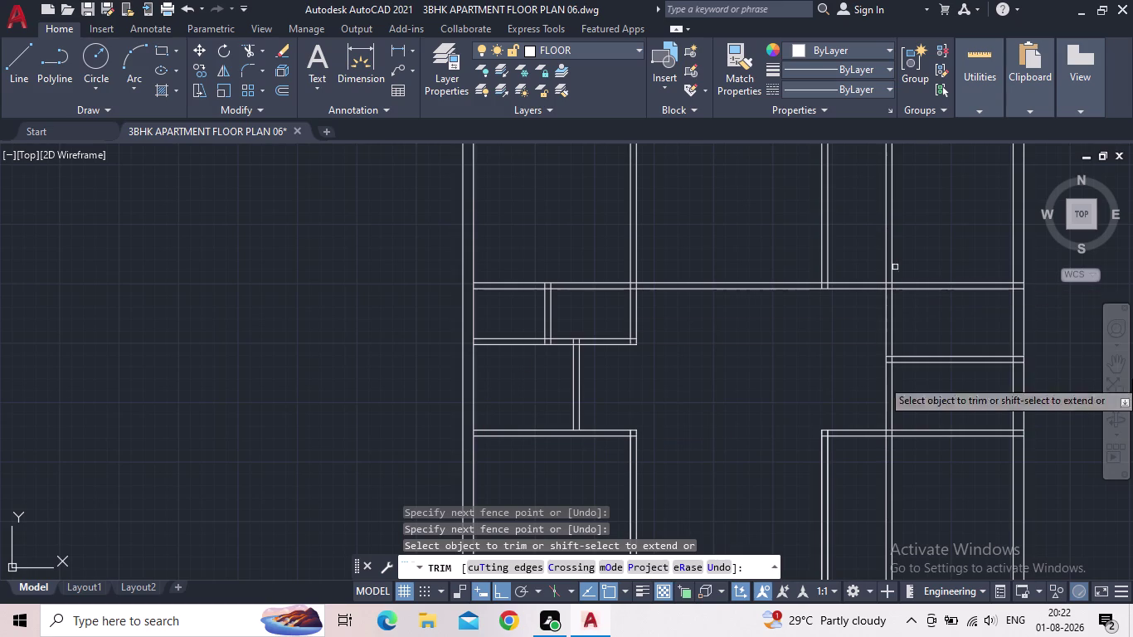
Exit the trim pass and pan and zoom to view the whole floor plan.
middle_drag(741, 477, 750, 455)
scroll(down, 3)
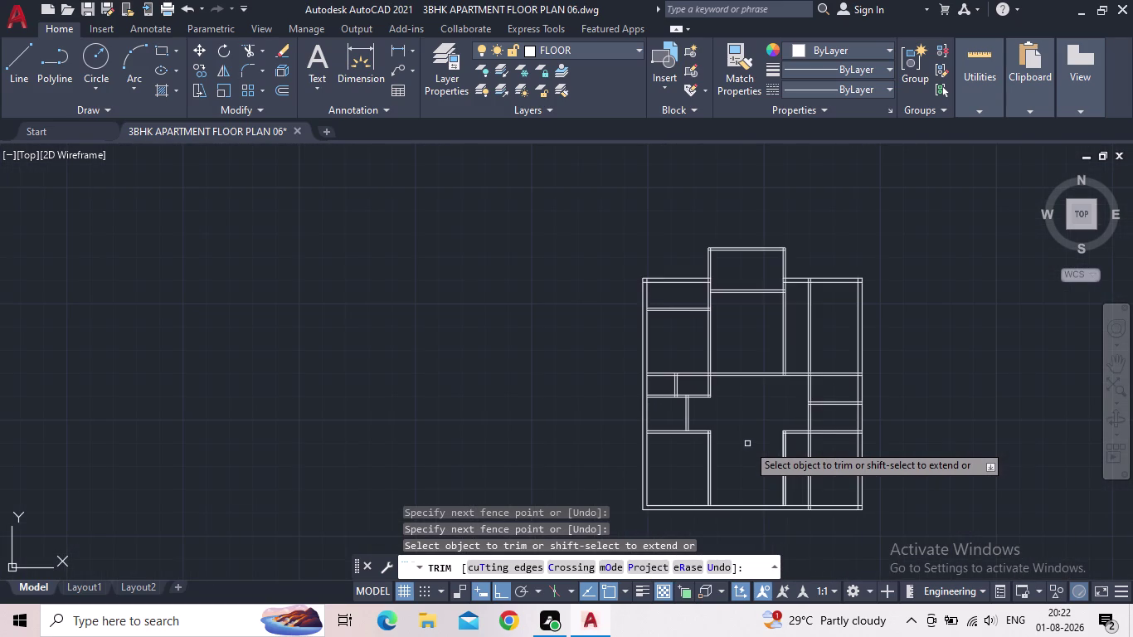
key(Escape)
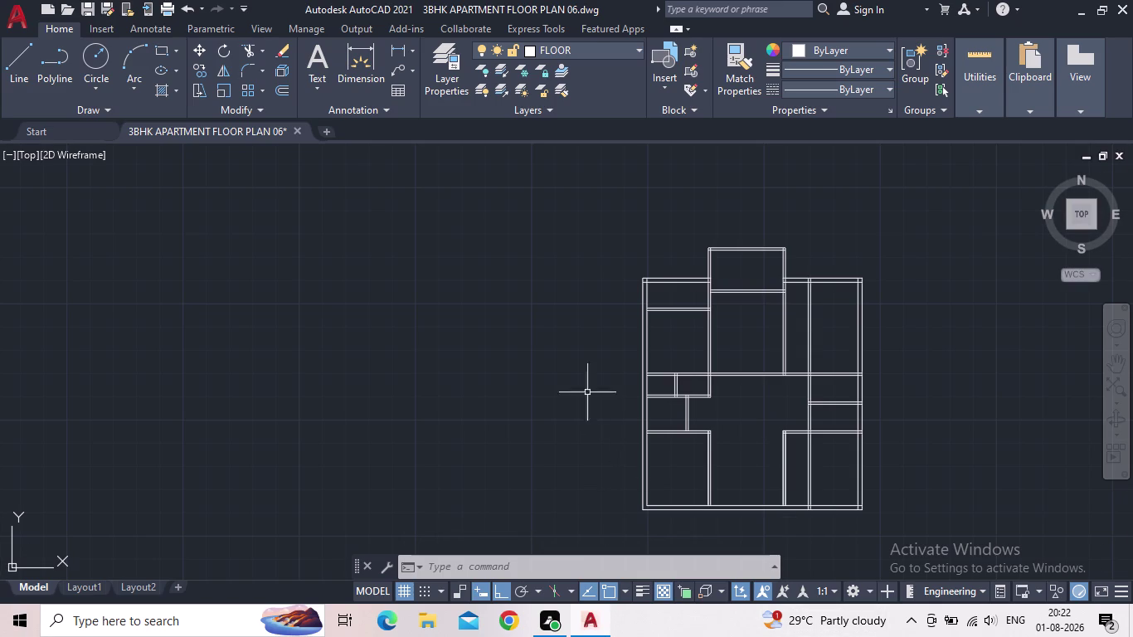
middle_drag(570, 381, 517, 384)
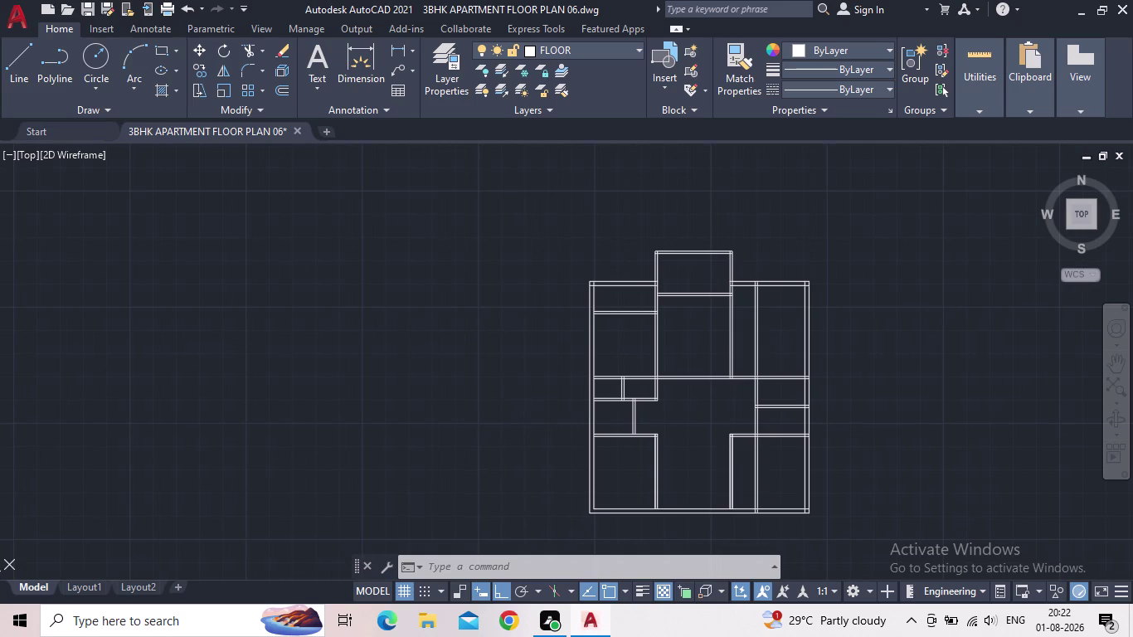
middle_drag(641, 348, 592, 319)
scroll(down, 3)
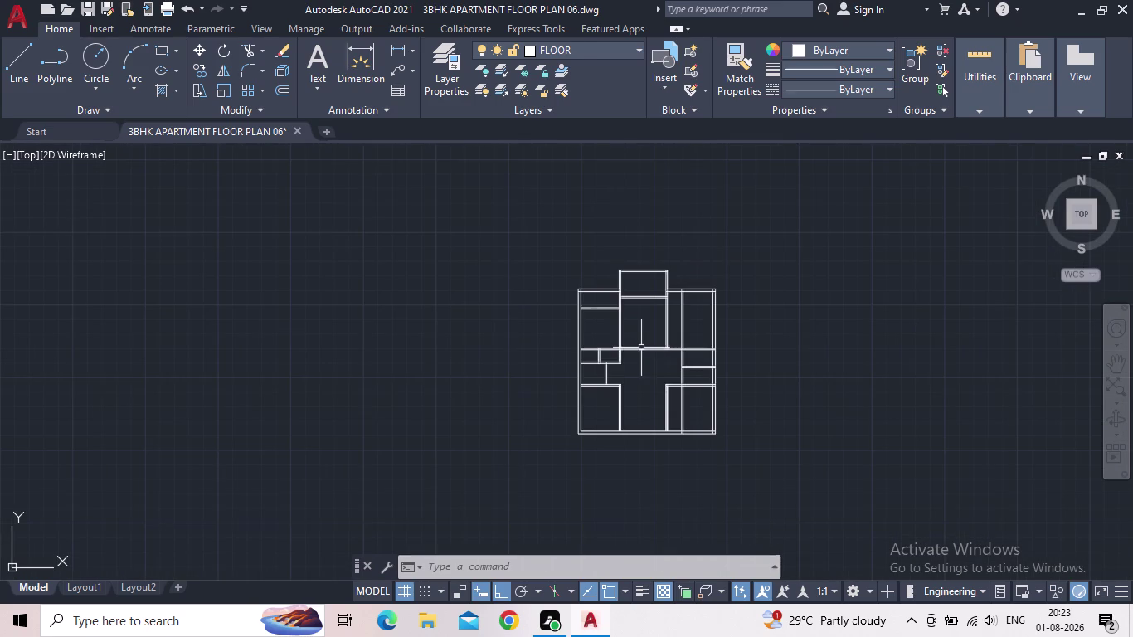
middle_click(657, 368)
scroll(up, 3)
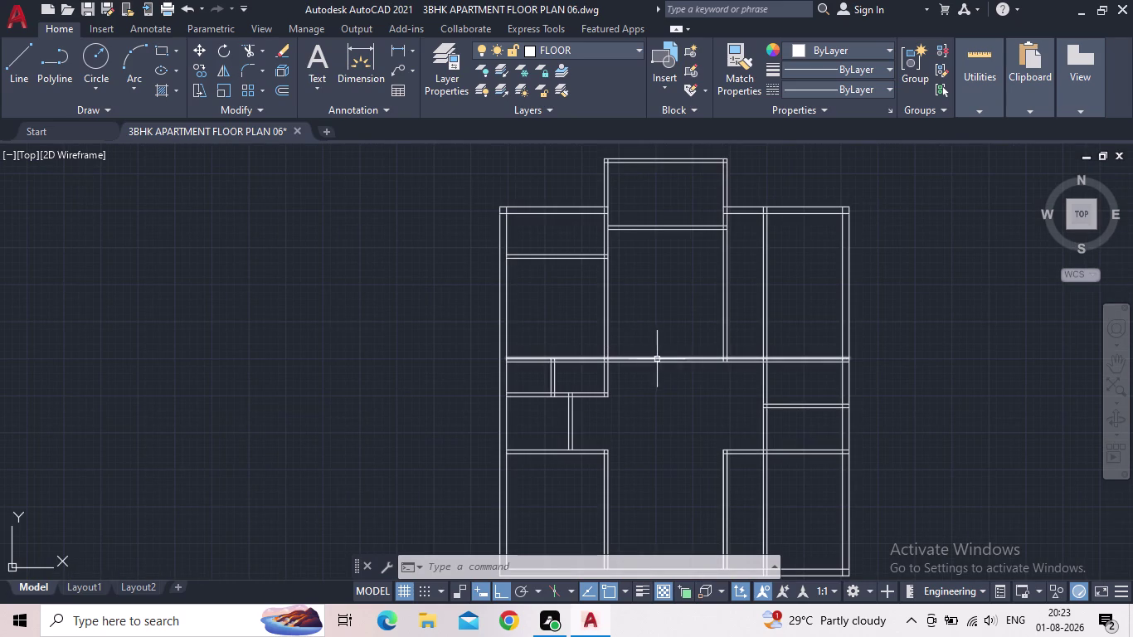
Start TR and fence-trim the wall lines crossing the central hall.
text(TR)
key(Return)
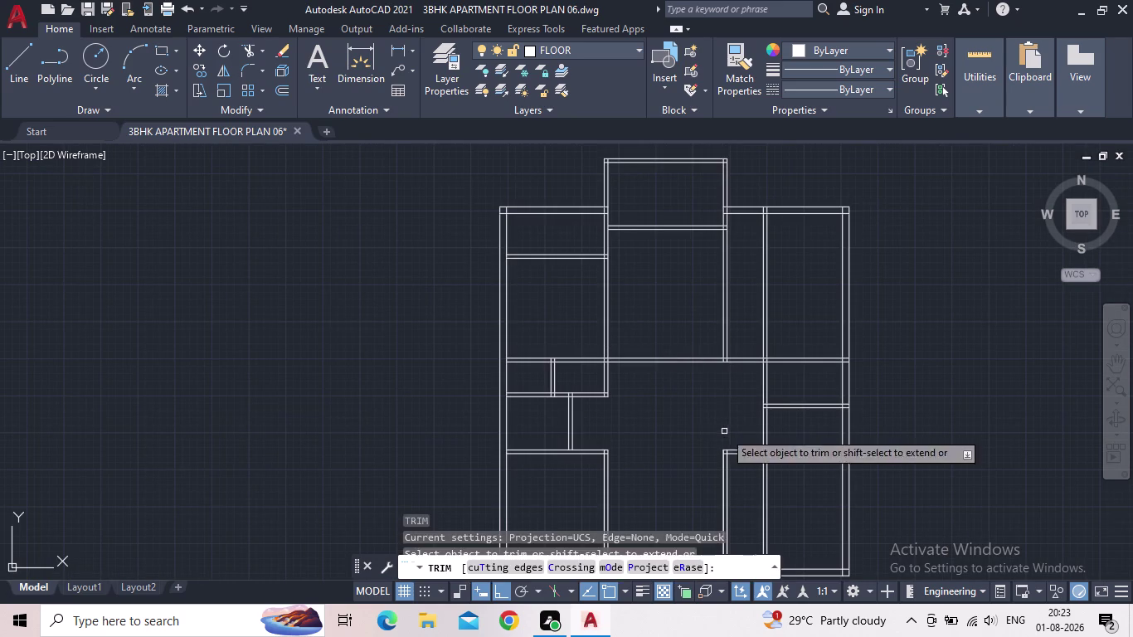
click(661, 383)
click(658, 333)
scroll(down, 3)
middle_click(664, 370)
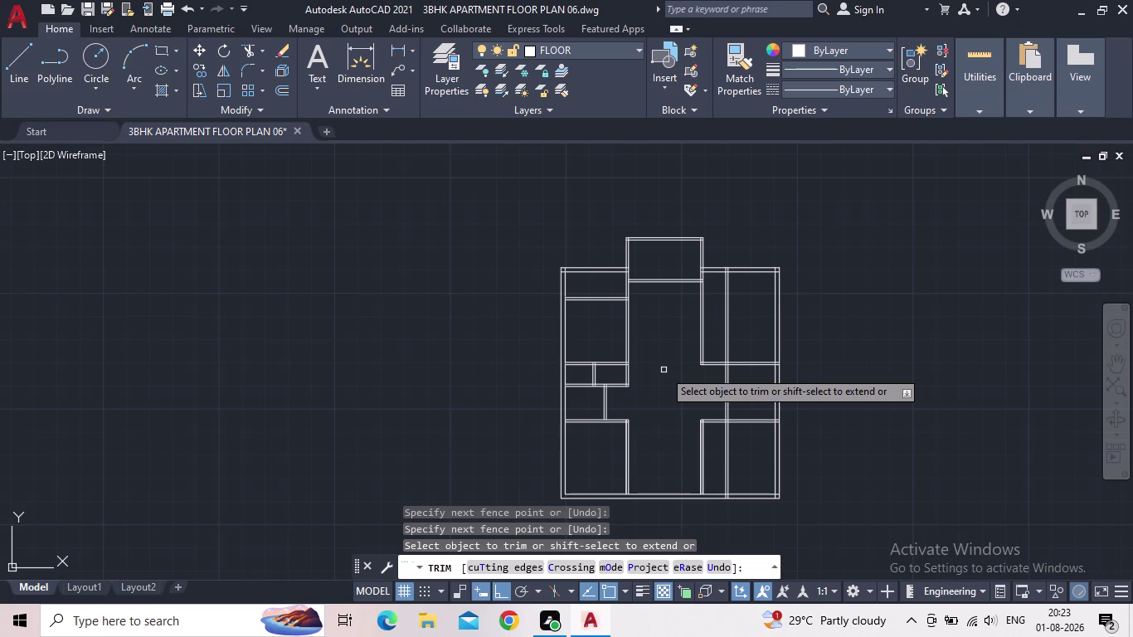
middle_drag(665, 378, 626, 400)
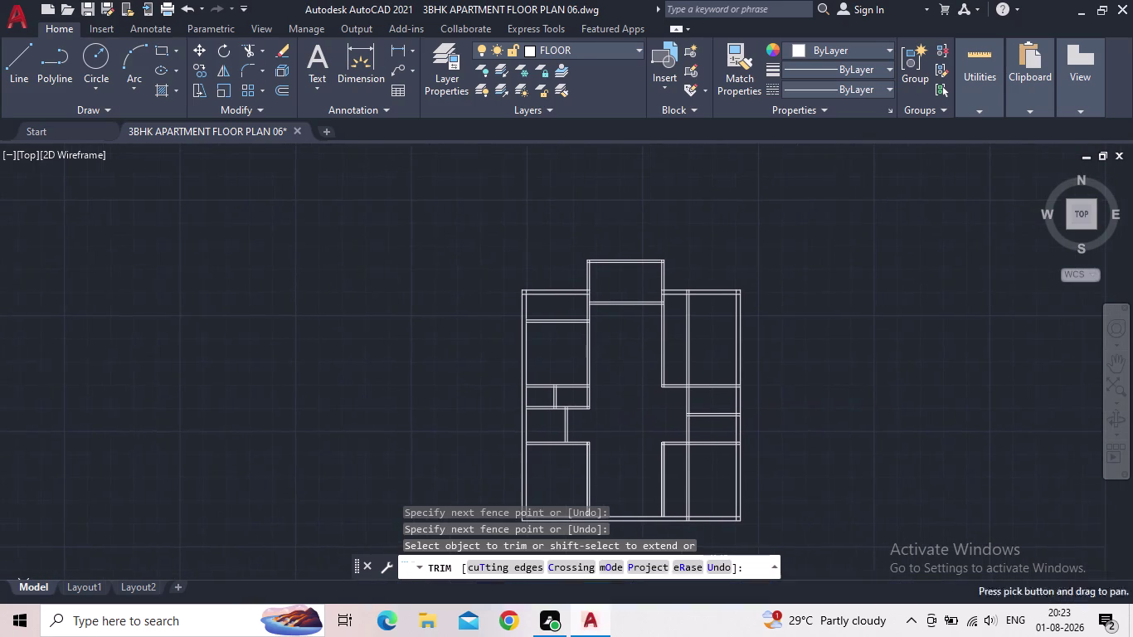
Trim the remaining hall crossing lines and the wall line ends at the upper junction.
click(696, 358)
click(686, 355)
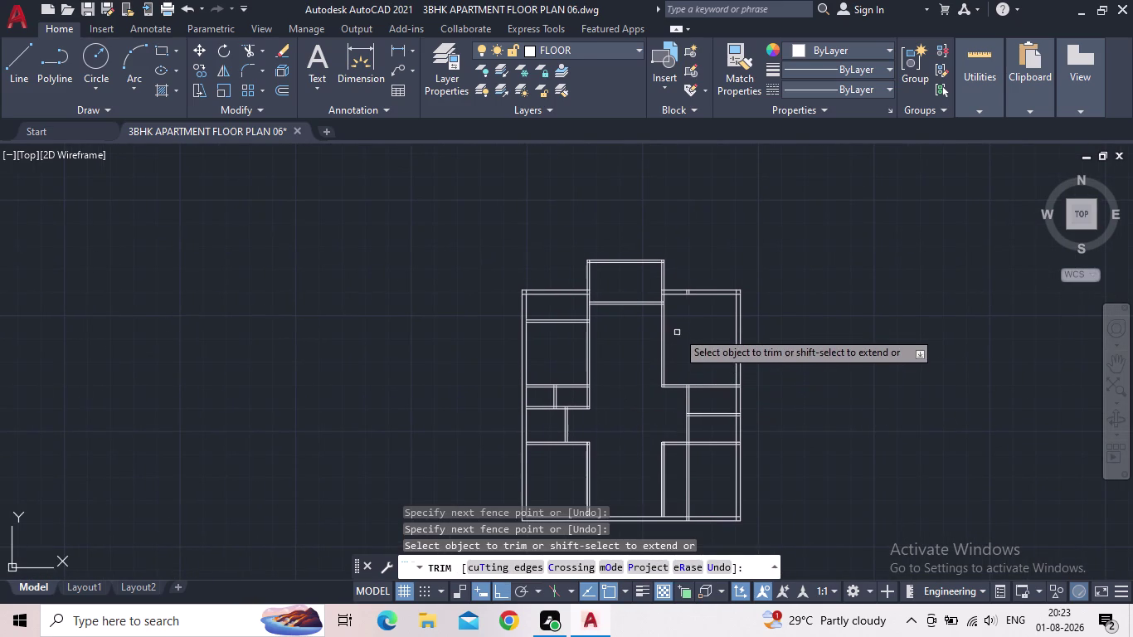
scroll(up, 3)
scroll(up, 3)
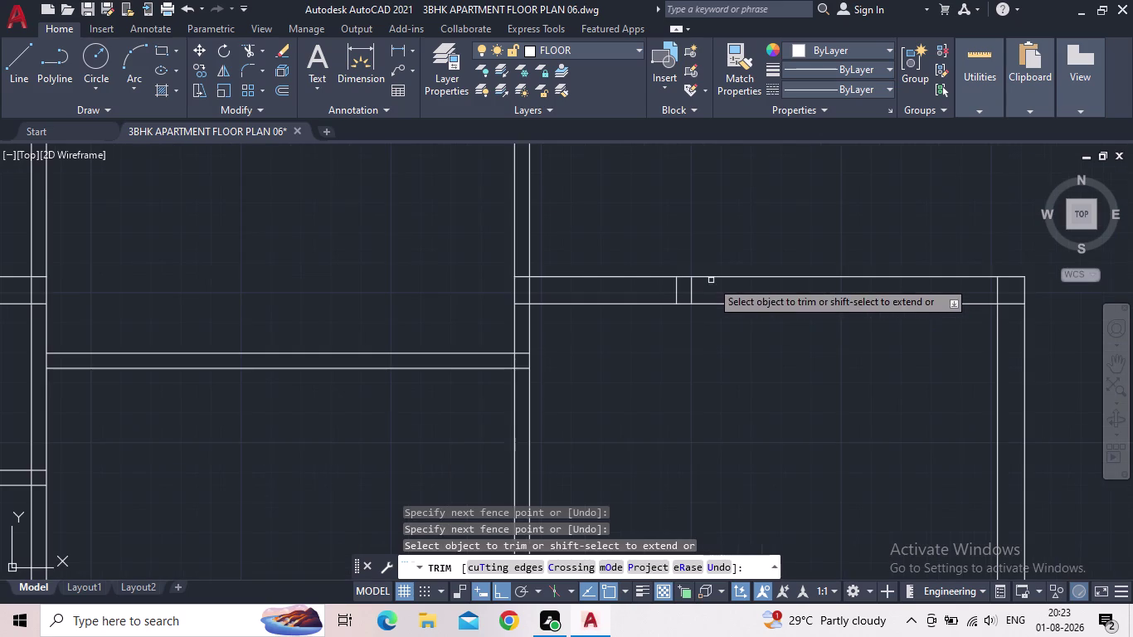
click(705, 288)
click(670, 286)
scroll(down, 3)
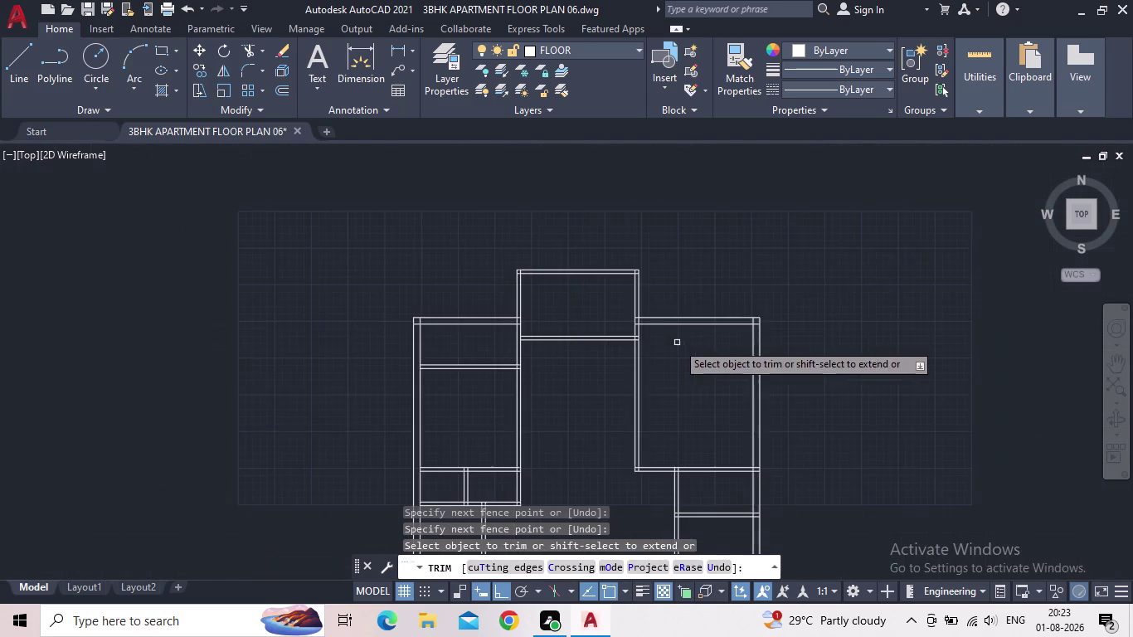
middle_drag(676, 341, 688, 258)
middle_drag(712, 326, 726, 234)
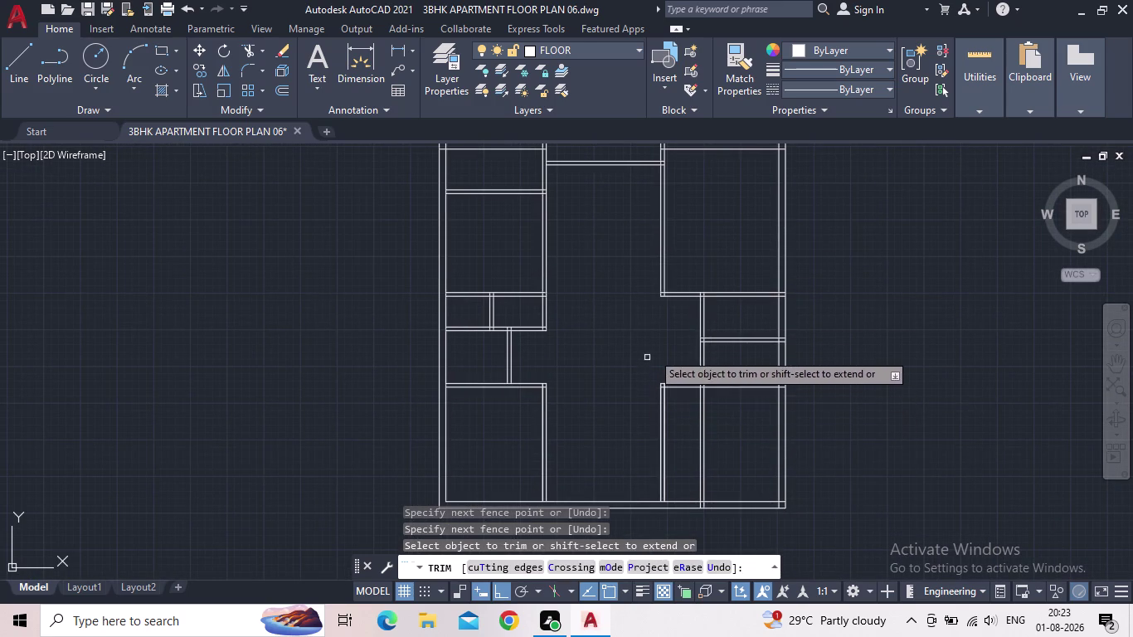
middle_drag(661, 345, 674, 279)
Fence-trim the wall lines at the lower rooms' junction.
click(731, 385)
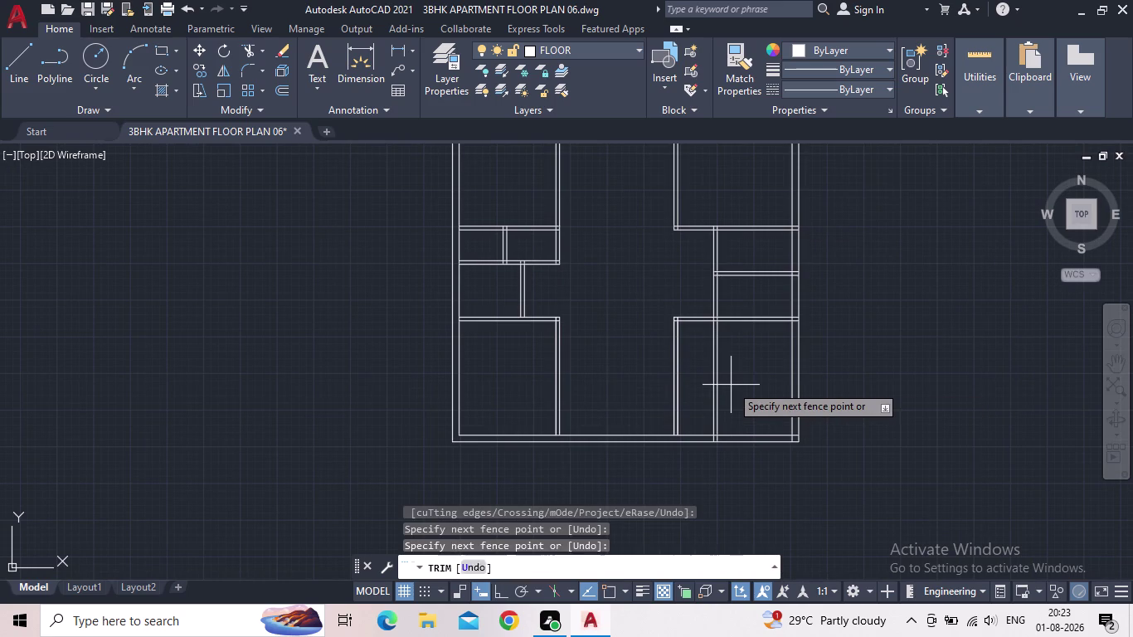
click(731, 384)
click(710, 384)
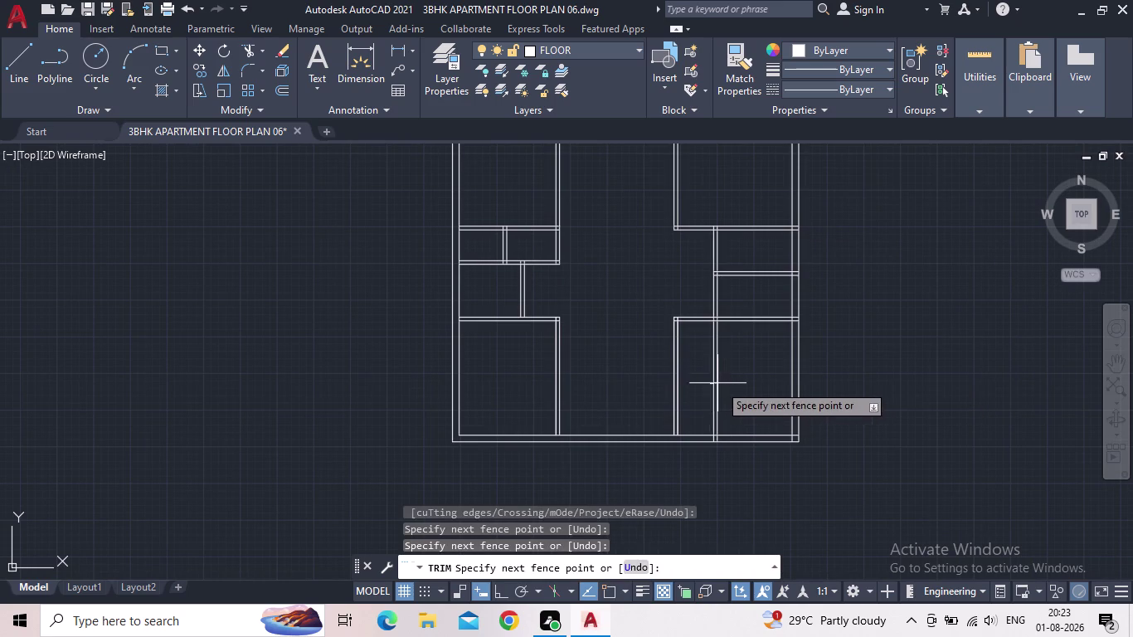
click(745, 388)
scroll(up, 3)
drag(793, 424, 779, 421)
click(723, 414)
scroll(down, 3)
middle_drag(791, 341, 749, 581)
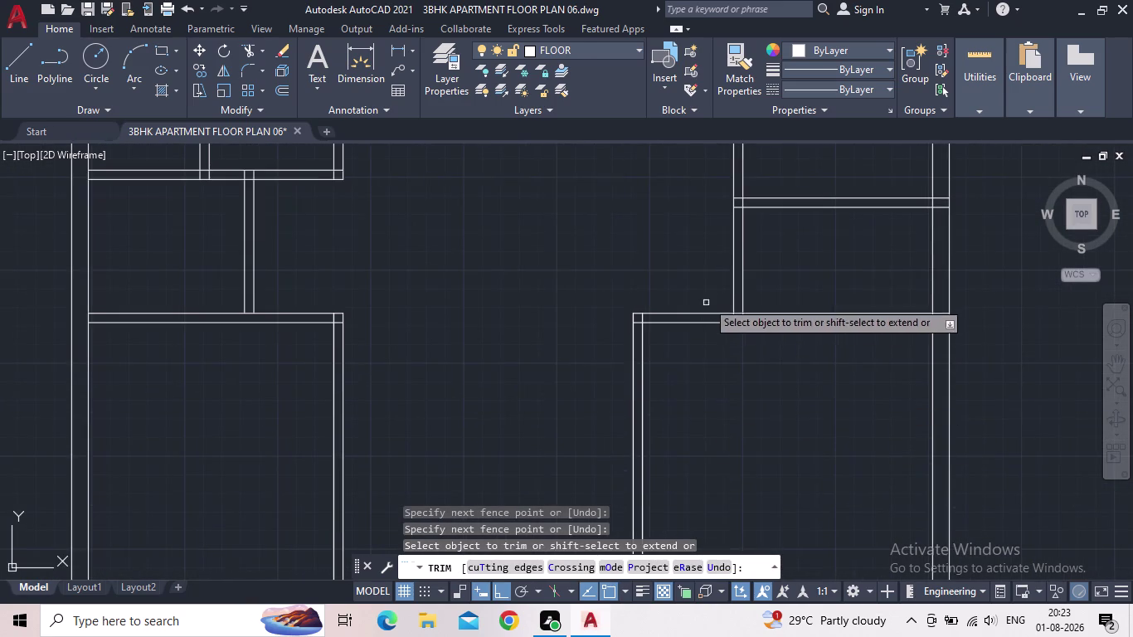
Review the trimmed lower rooms and end the trim command.
scroll(up, 3)
scroll(down, 3)
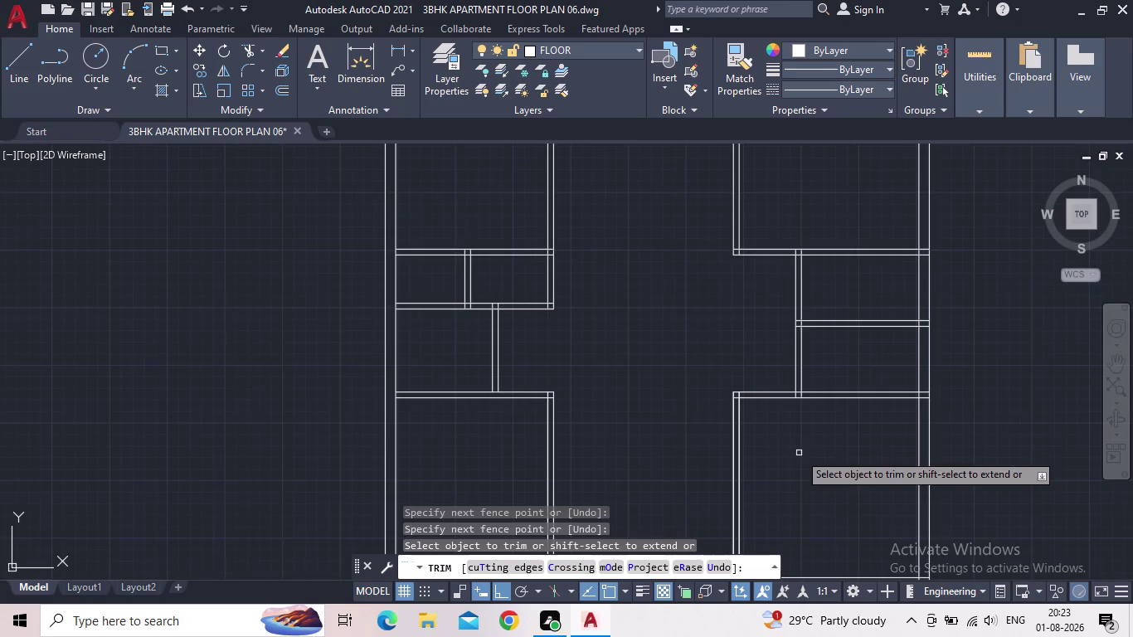
middle_drag(794, 455, 740, 452)
scroll(down, 3)
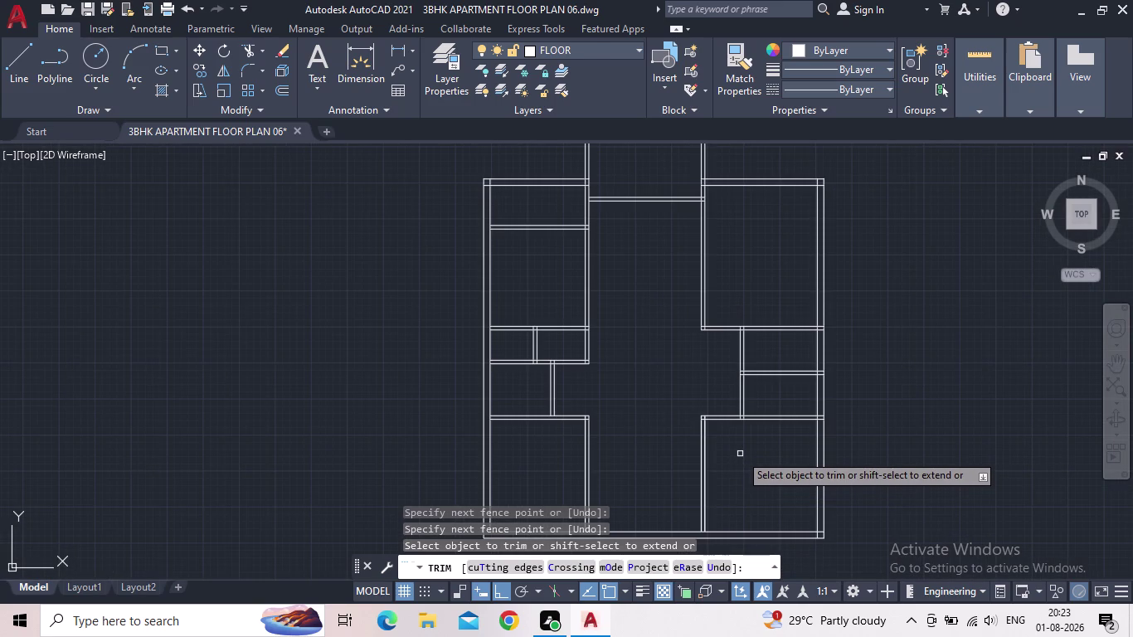
middle_drag(755, 454, 842, 445)
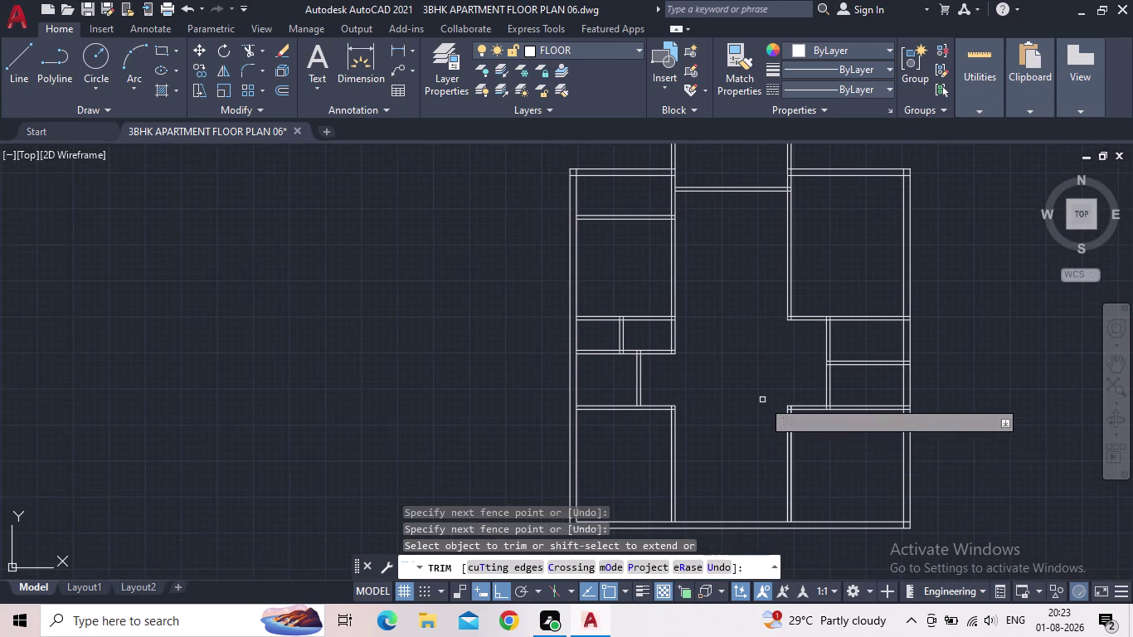
scroll(down, 3)
middle_drag(737, 369, 749, 399)
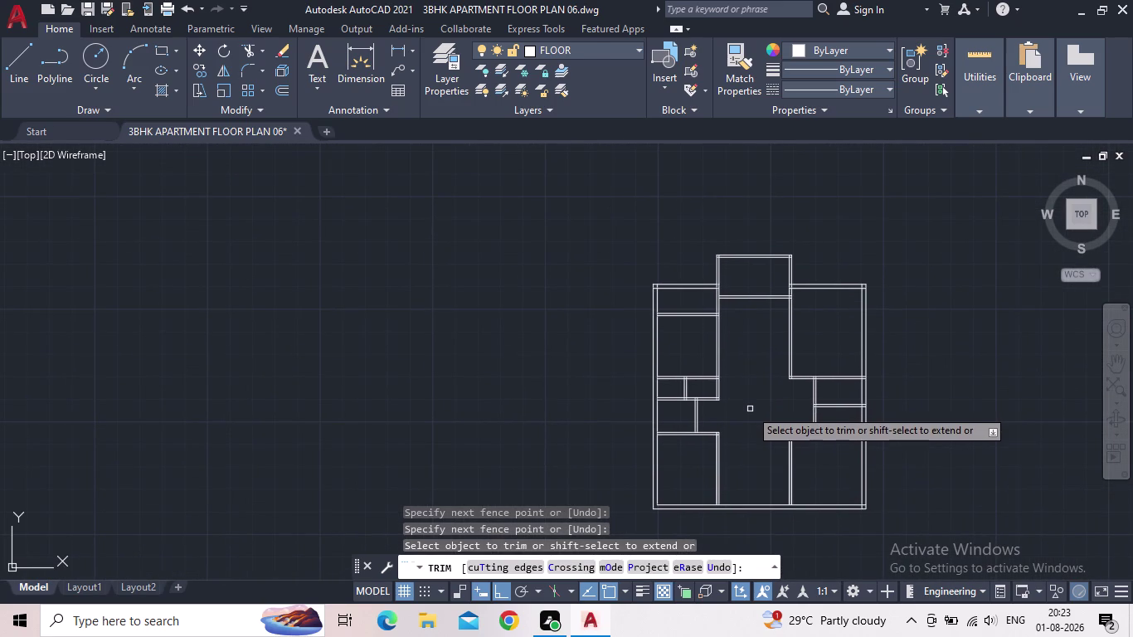
middle_drag(744, 420, 740, 395)
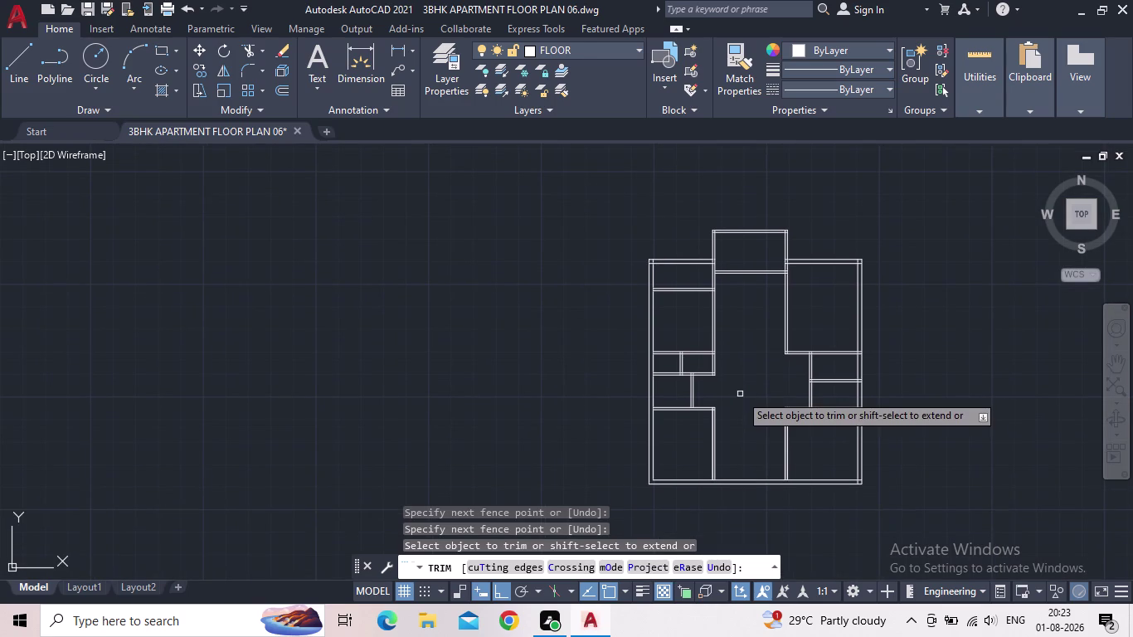
middle_drag(748, 437, 741, 422)
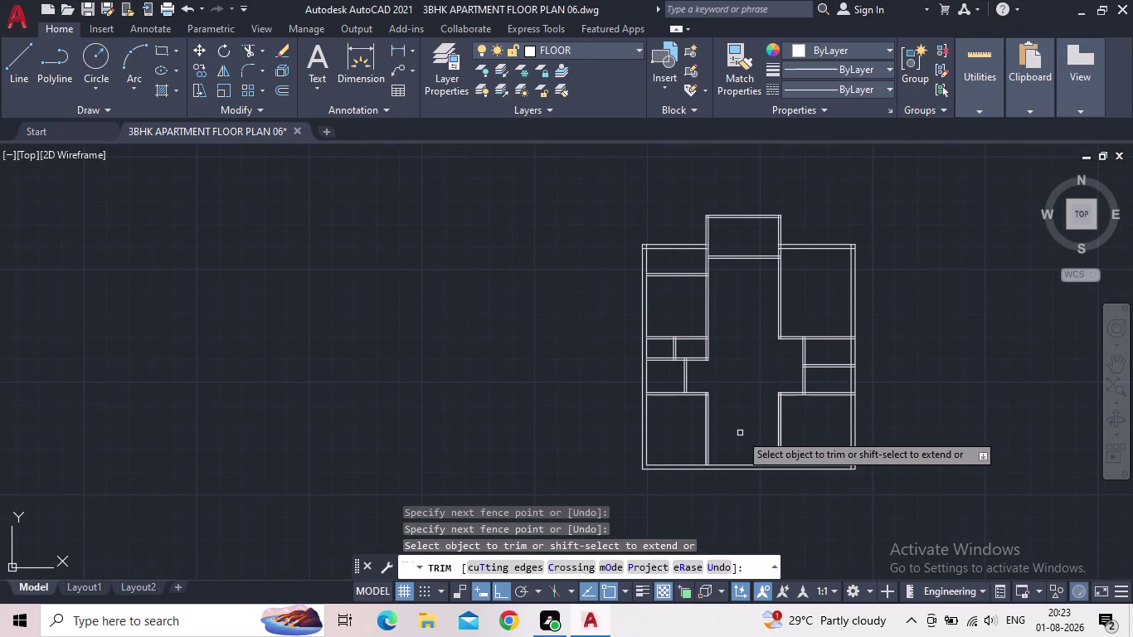
middle_drag(740, 429, 752, 409)
key(Escape)
Re-centre the floor plan in the view.
middle_drag(742, 408, 635, 407)
scroll(up, 3)
middle_drag(861, 366, 740, 401)
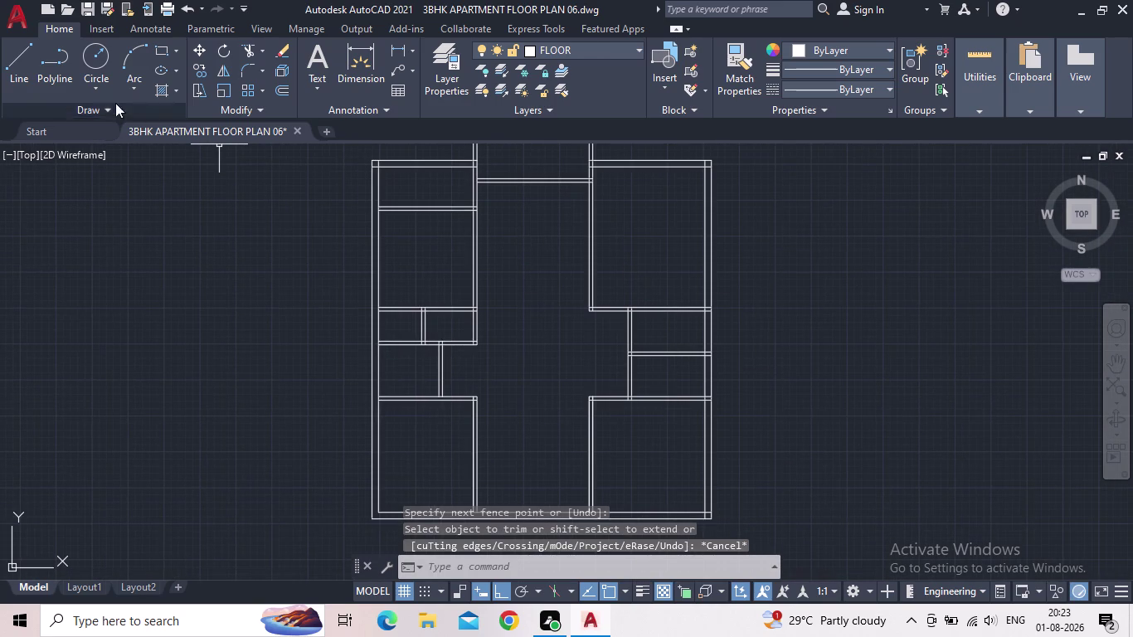
click(170, 53)
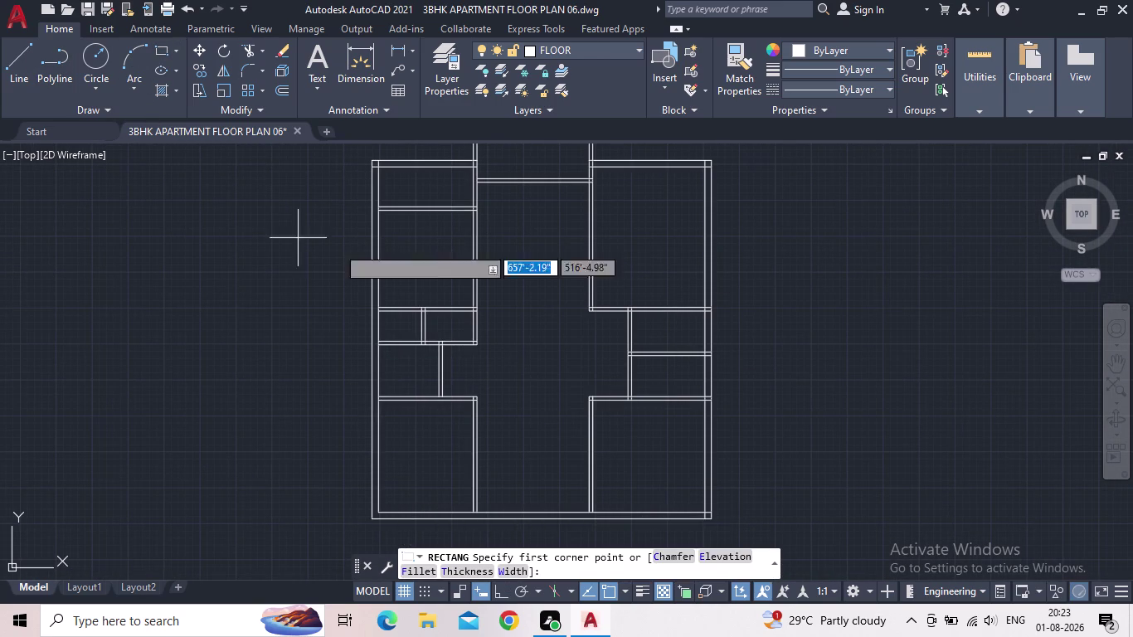
Draw a 5" by 3' rectangle right of the plan using the Dimensions option.
drag(837, 262, 857, 288)
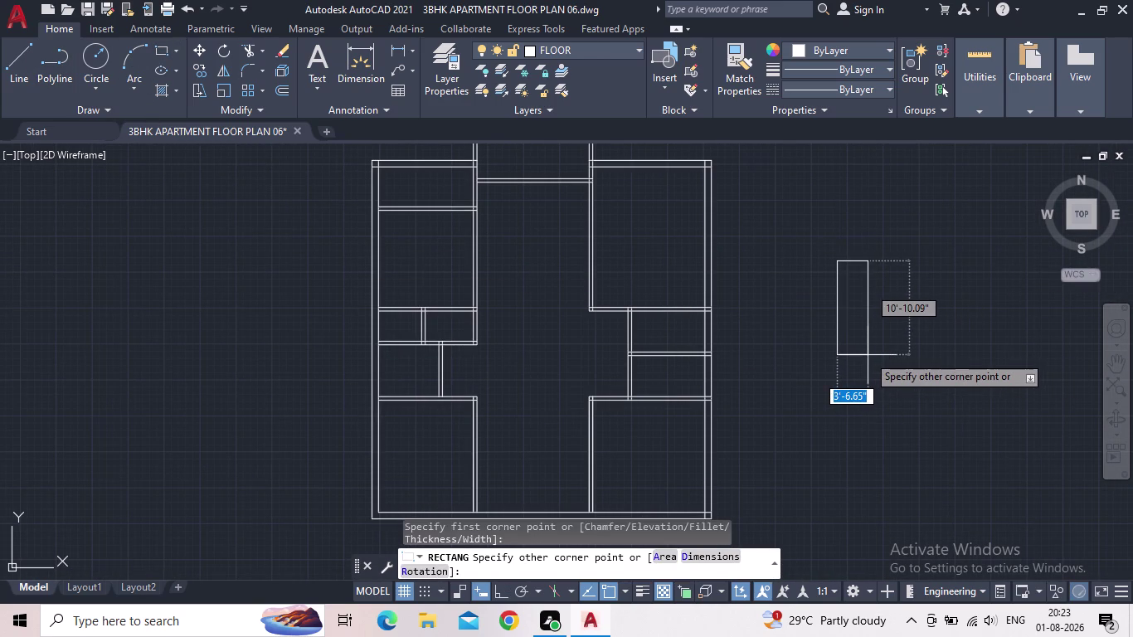
key(d)
key(Return)
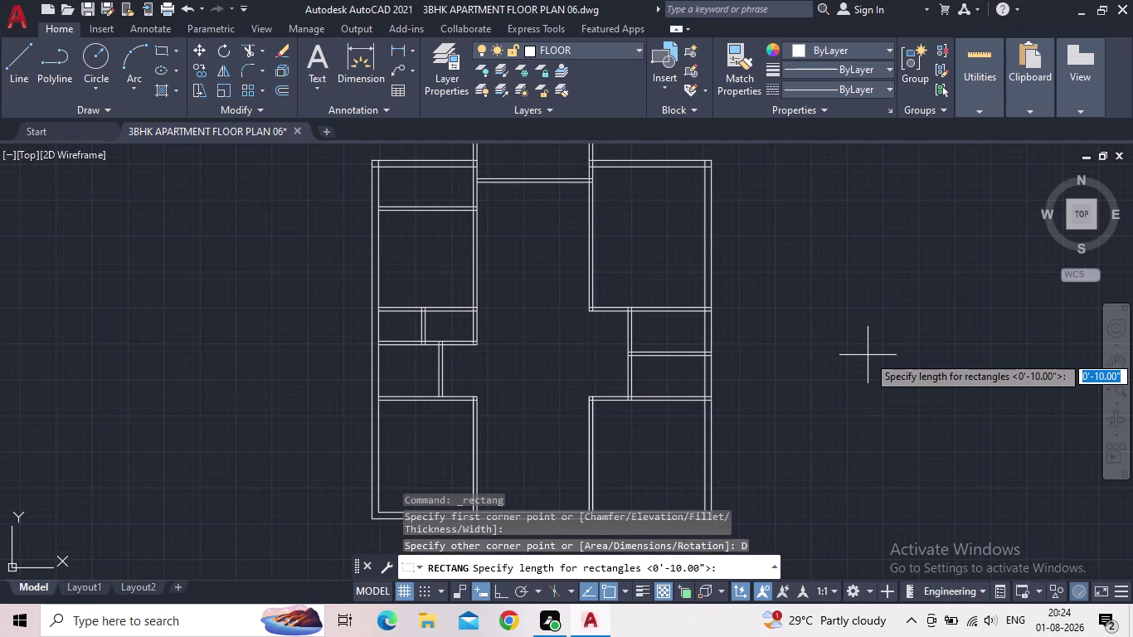
key(3)
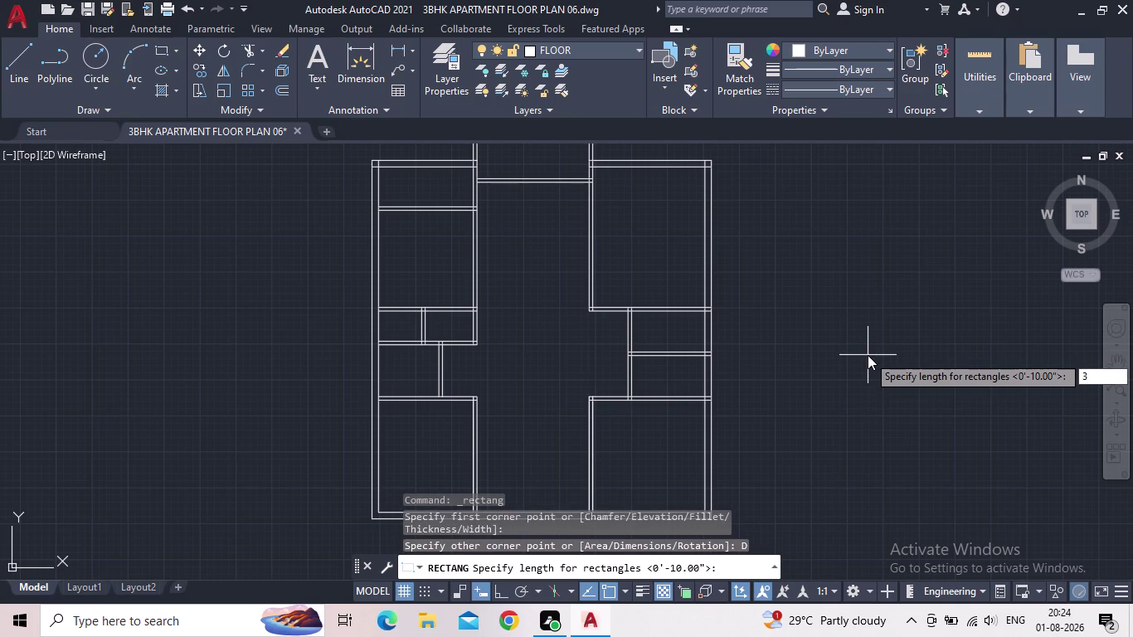
key(BackSpace)
text(5")
key(Return)
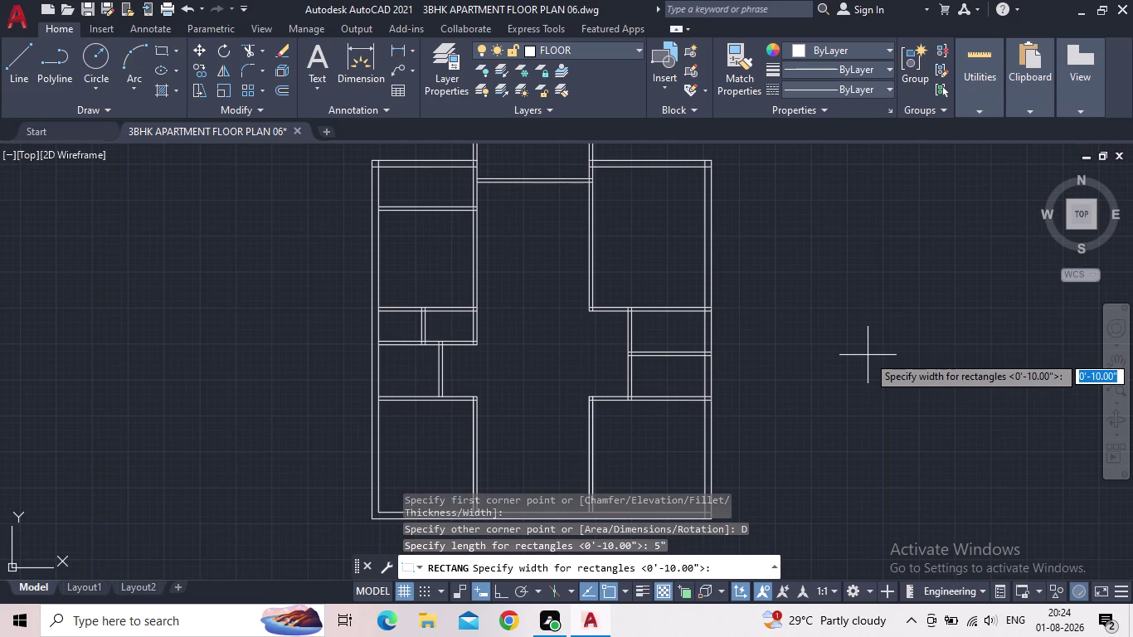
text(3)
text(')
key(Return)
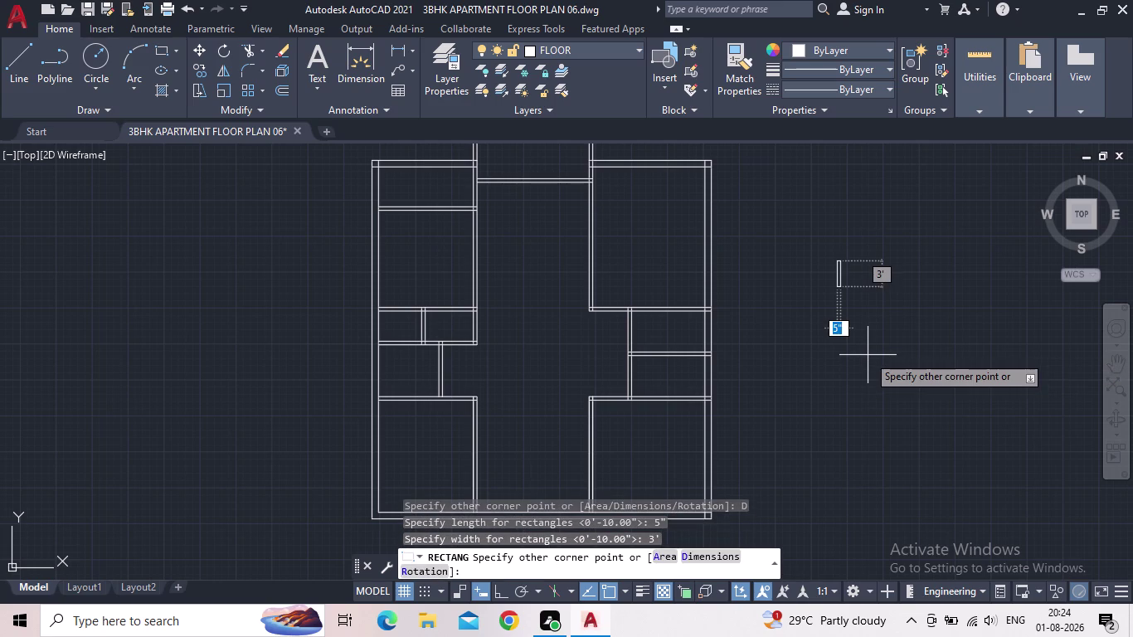
click(868, 302)
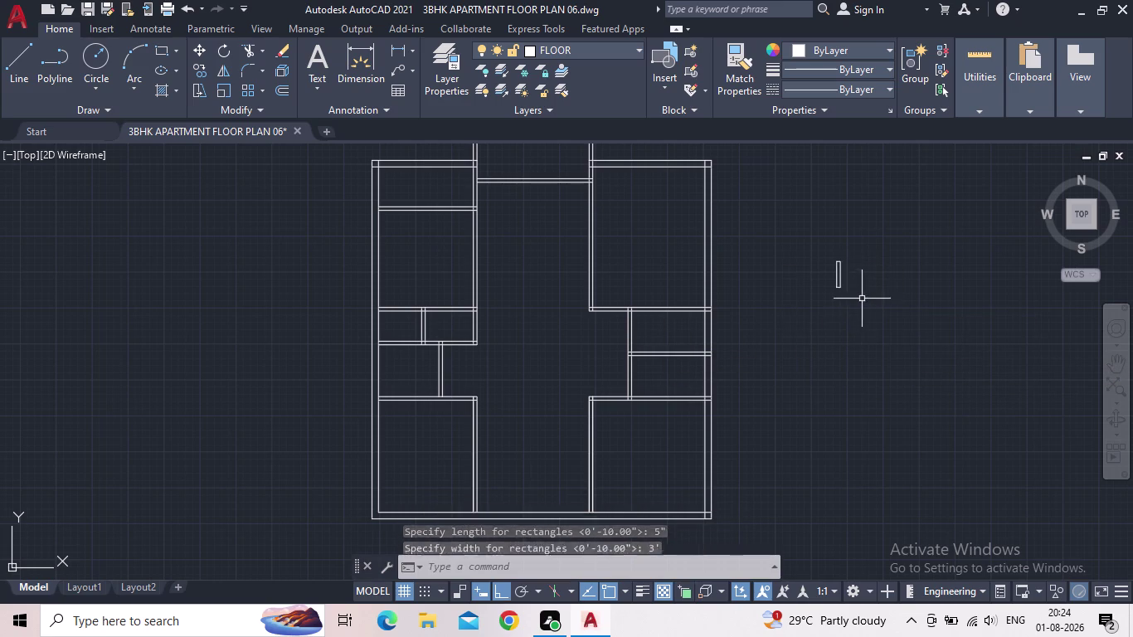
Select the new 5" by 3' rectangle.
scroll(up, 3)
scroll(down, 3)
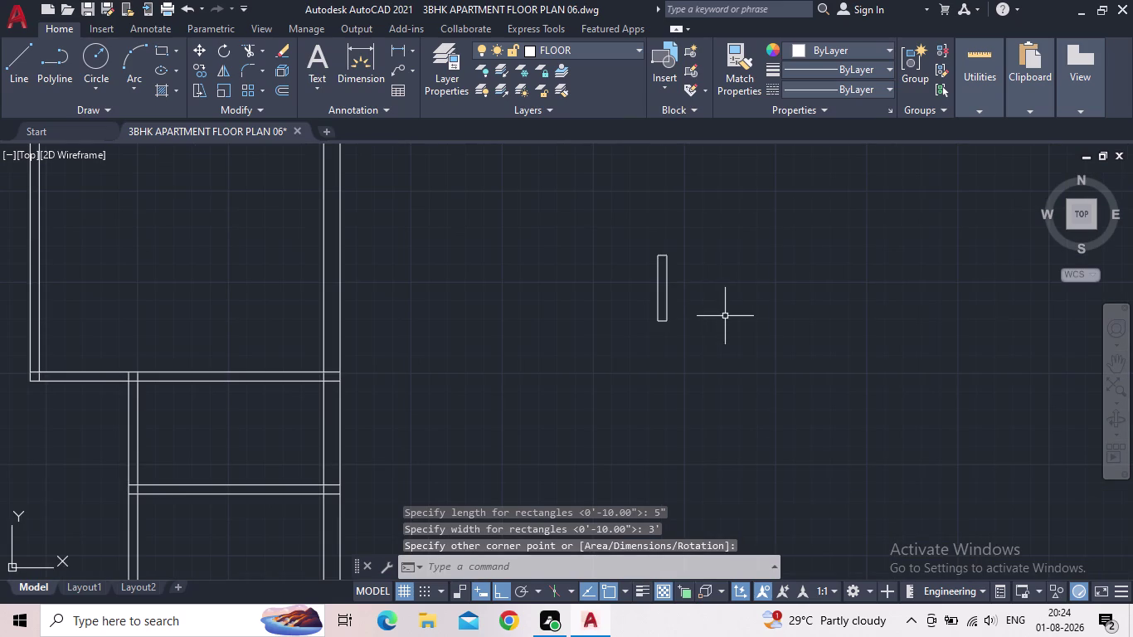
drag(725, 316, 708, 318)
click(595, 231)
Copy the vertical rectangle to the right of the original with CO.
key(r)
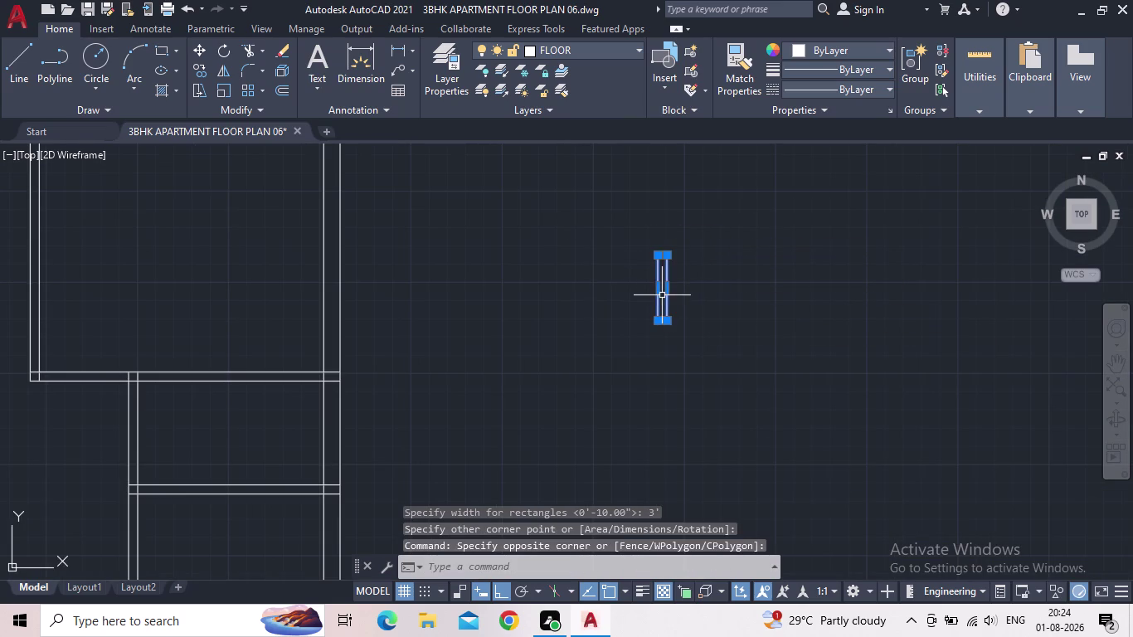
key(BackSpace)
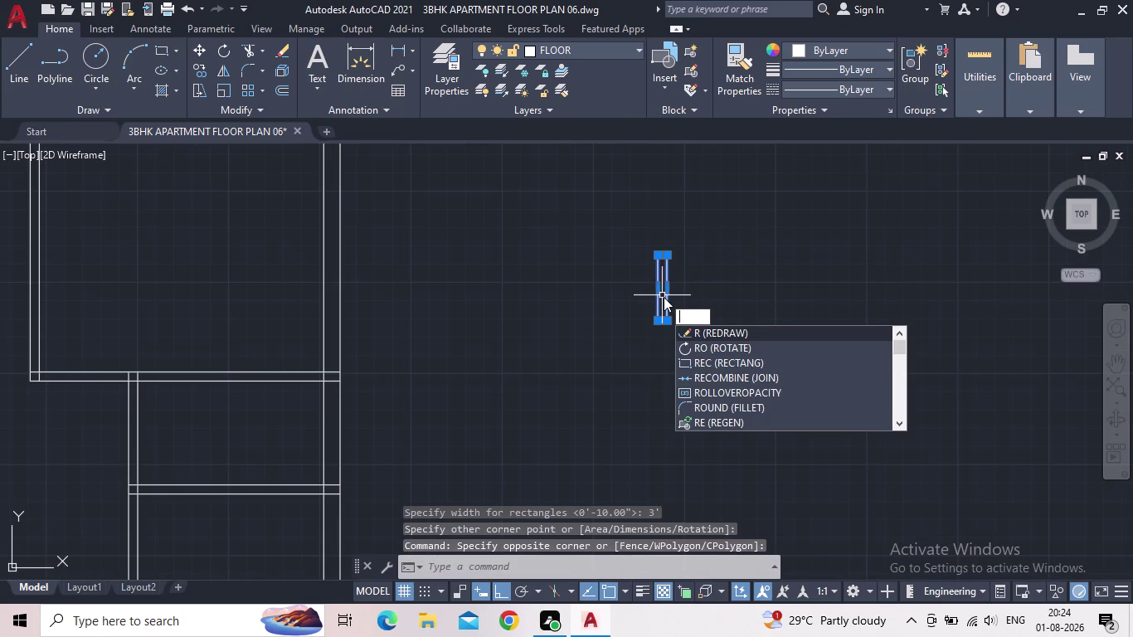
text(CO)
key(Return)
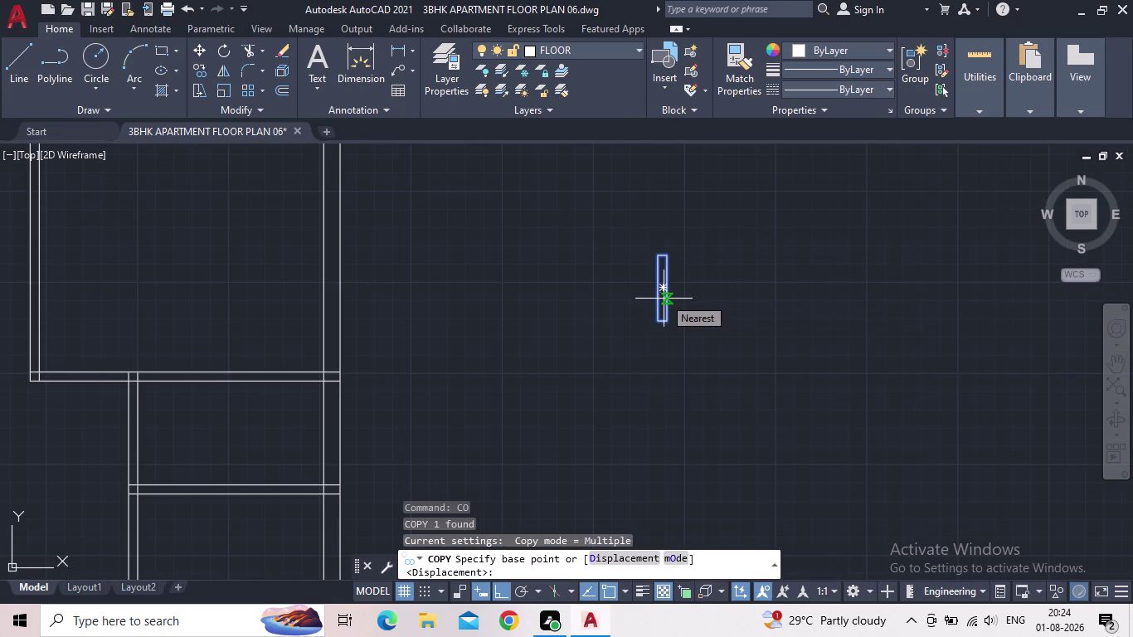
click(657, 320)
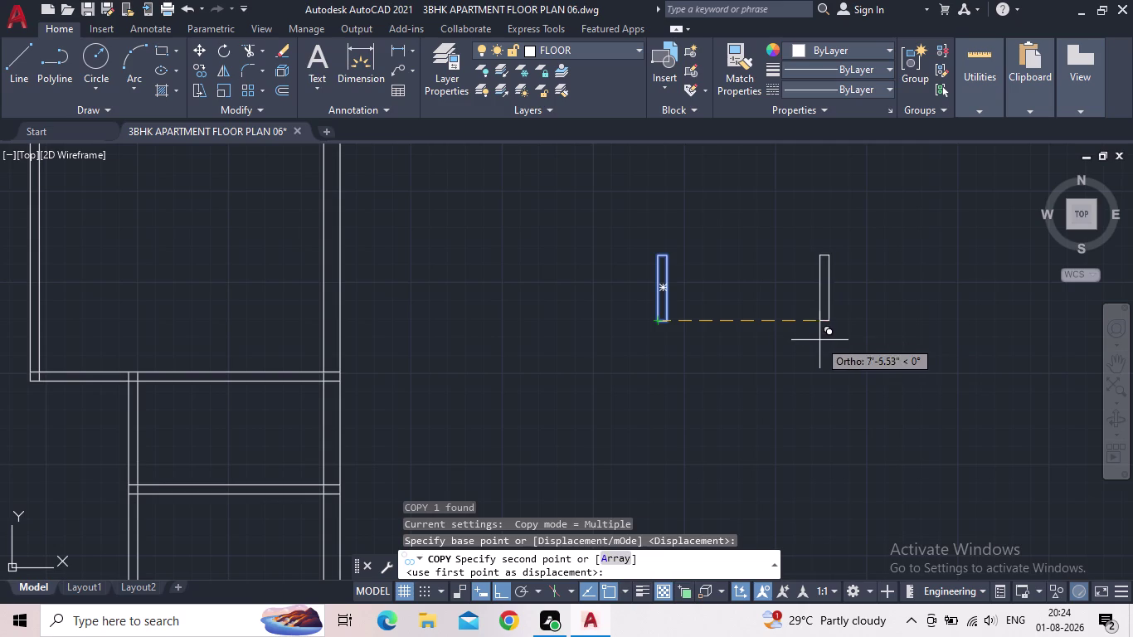
click(782, 336)
key(Escape)
Rotate the original rectangle 90° about its corner so it lies horizontally.
click(710, 341)
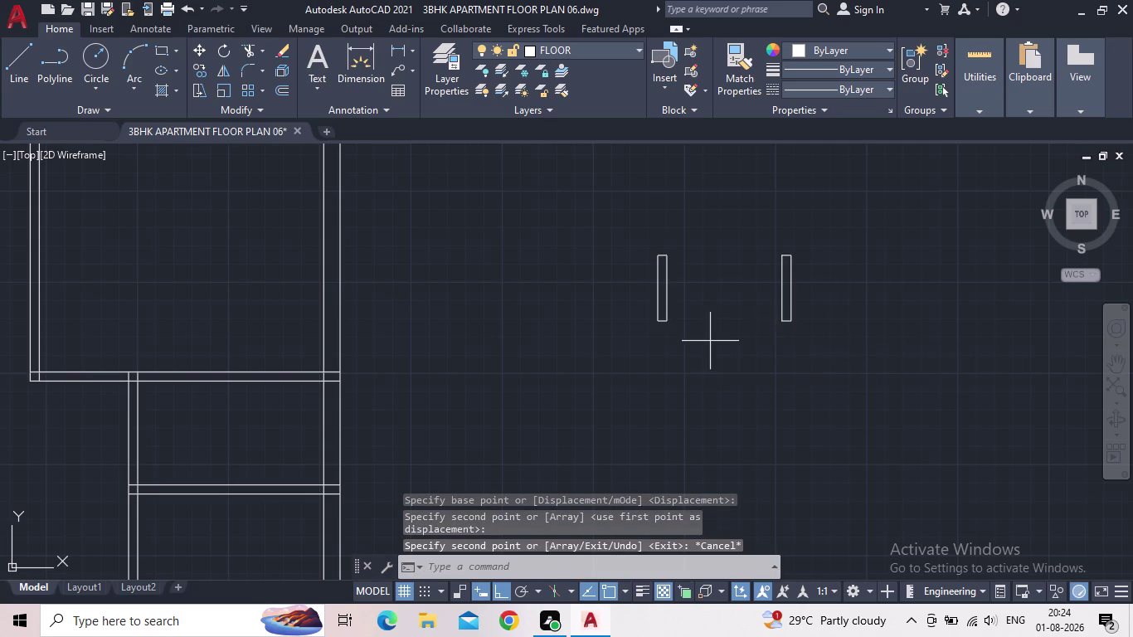
click(634, 261)
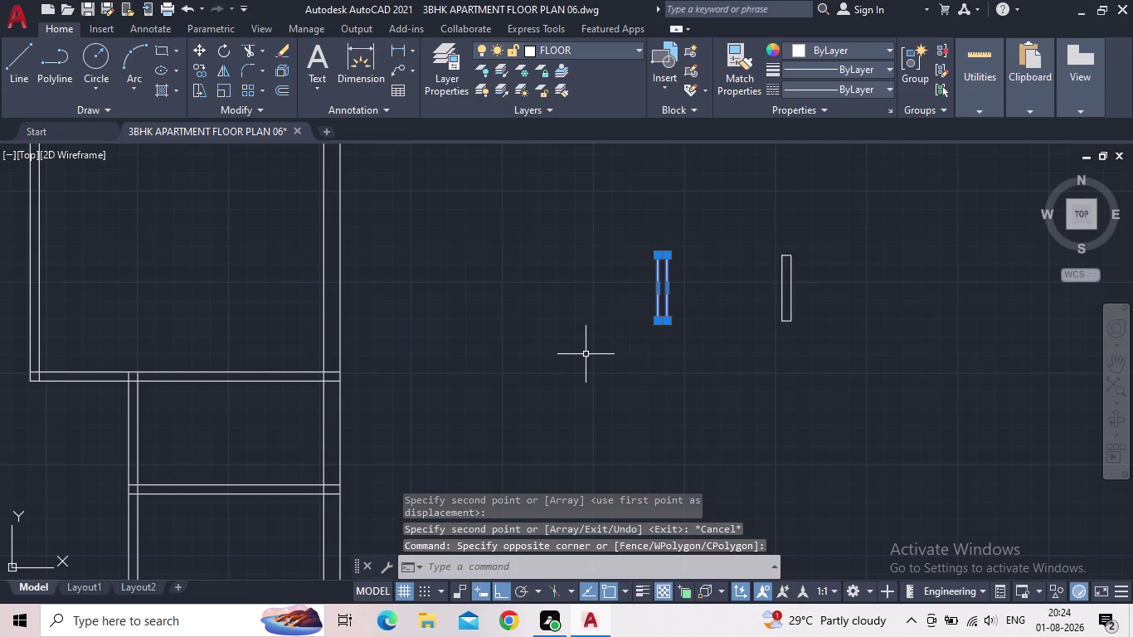
text(RO)
key(Return)
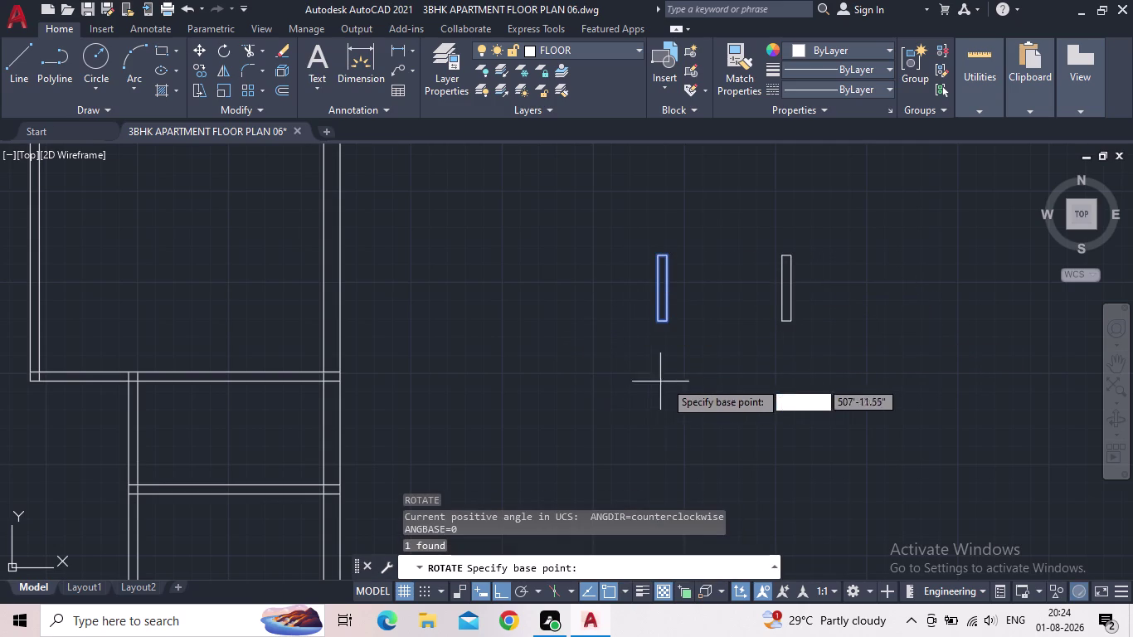
click(652, 318)
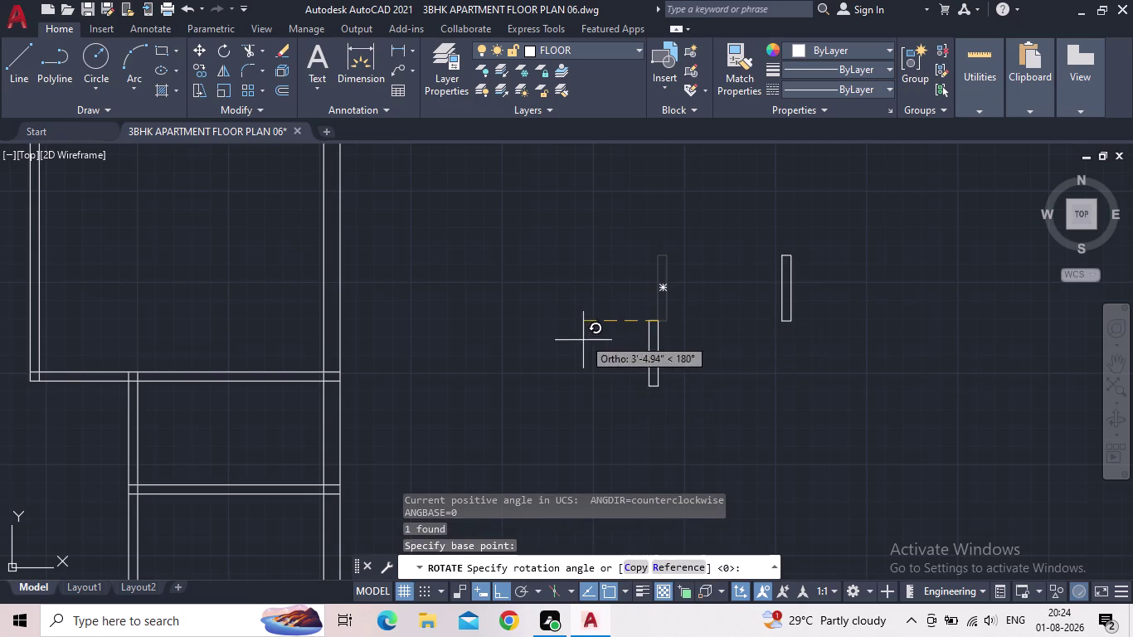
click(664, 246)
scroll(down, 3)
Select the horizontal rectangle and start copying it from its corner base point.
click(625, 383)
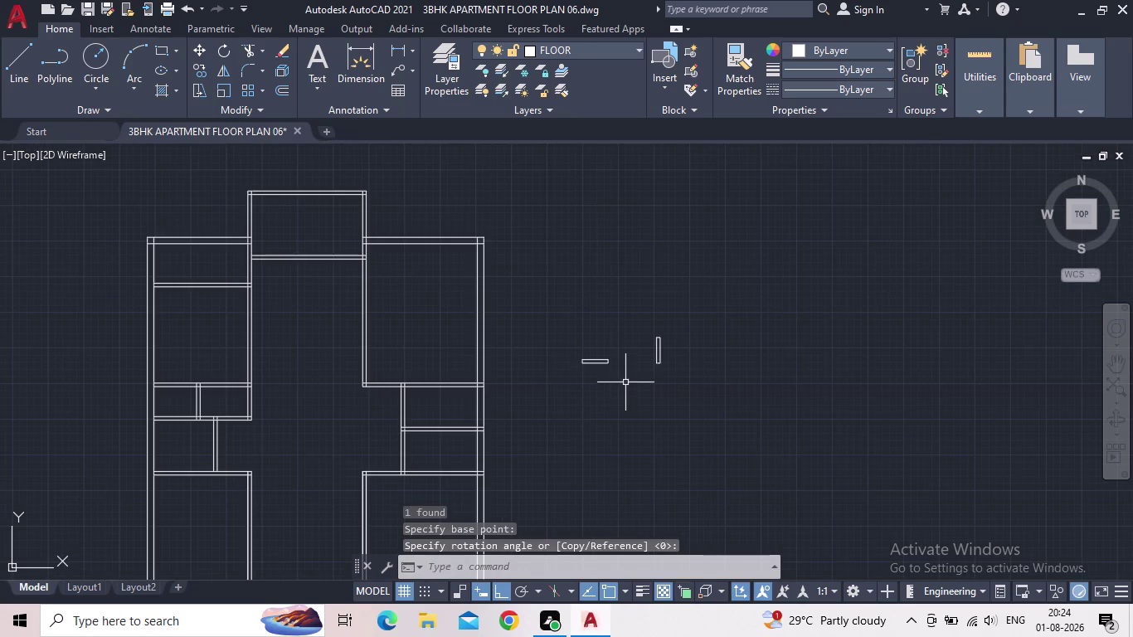
click(578, 340)
scroll(up, 3)
key(c)
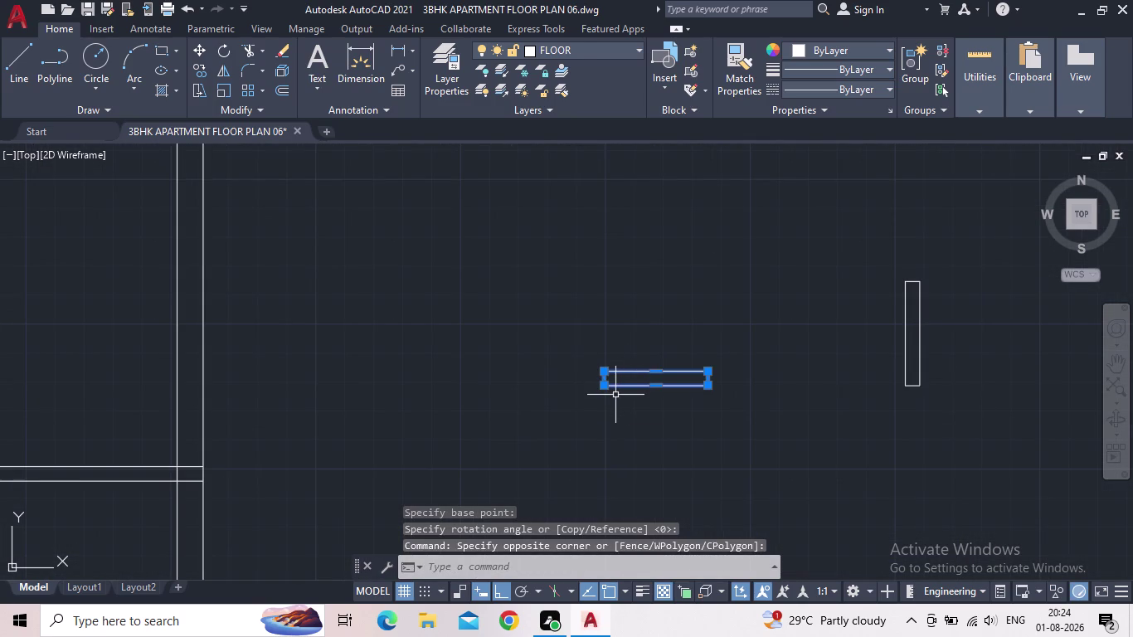
key(o)
key(Return)
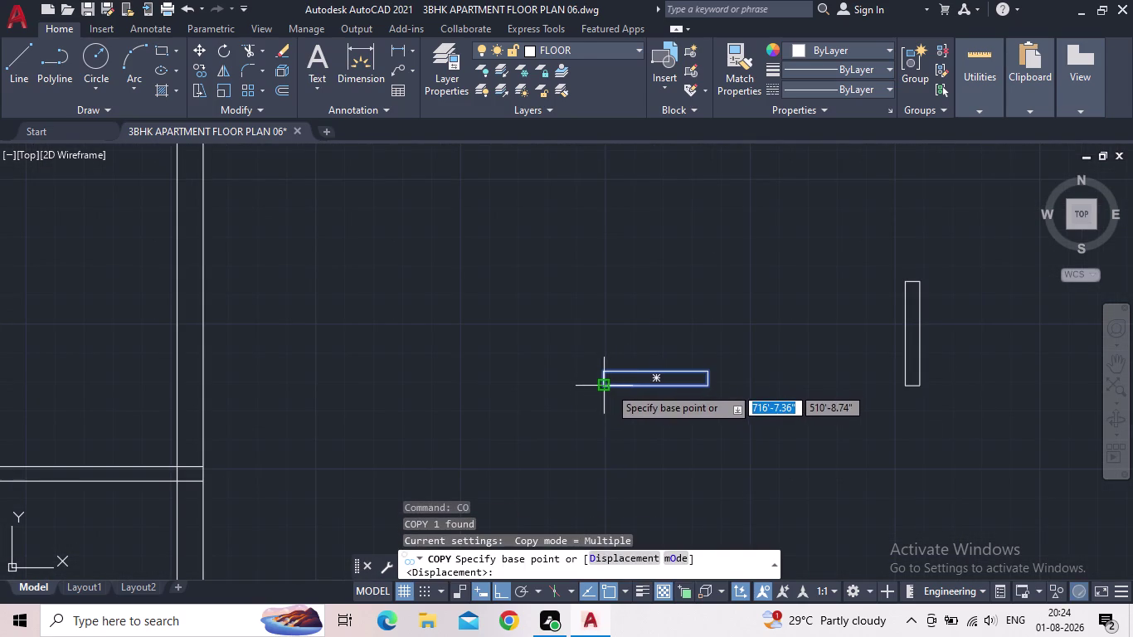
click(609, 387)
scroll(down, 3)
middle_drag(606, 358, 616, 349)
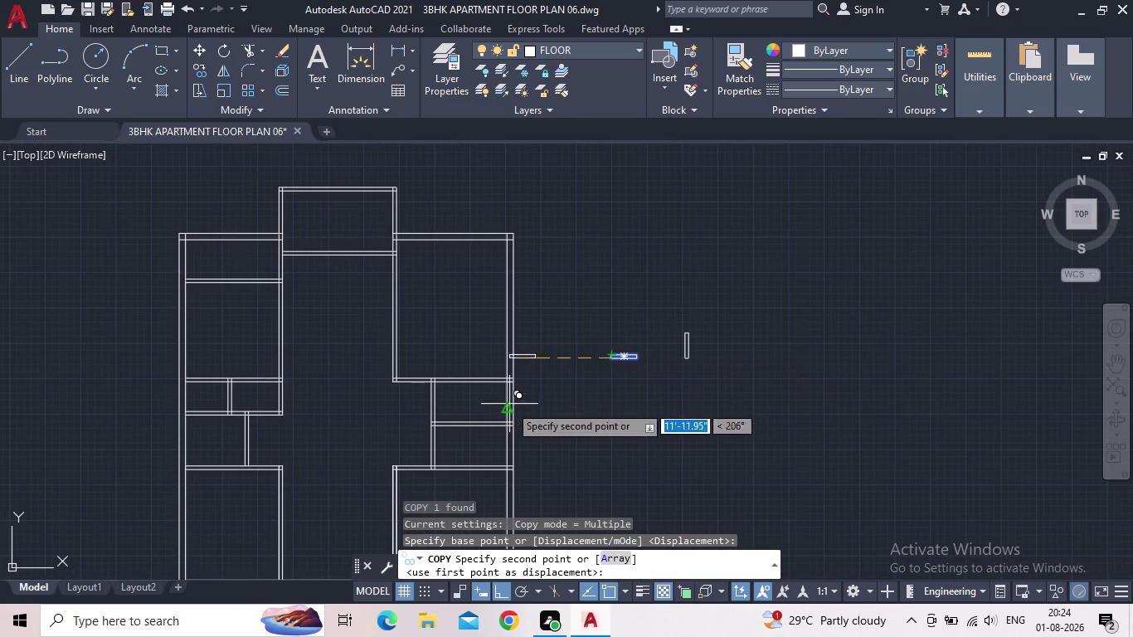
Place the first rectangle copy into a wall opening.
click(503, 588)
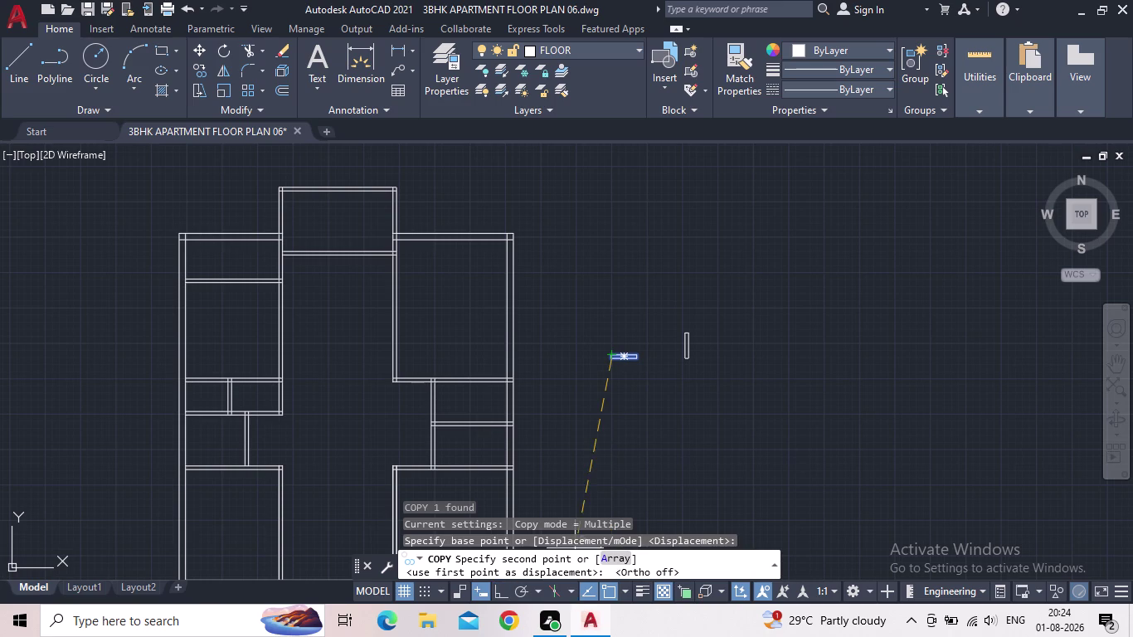
middle_drag(644, 368, 742, 331)
scroll(up, 3)
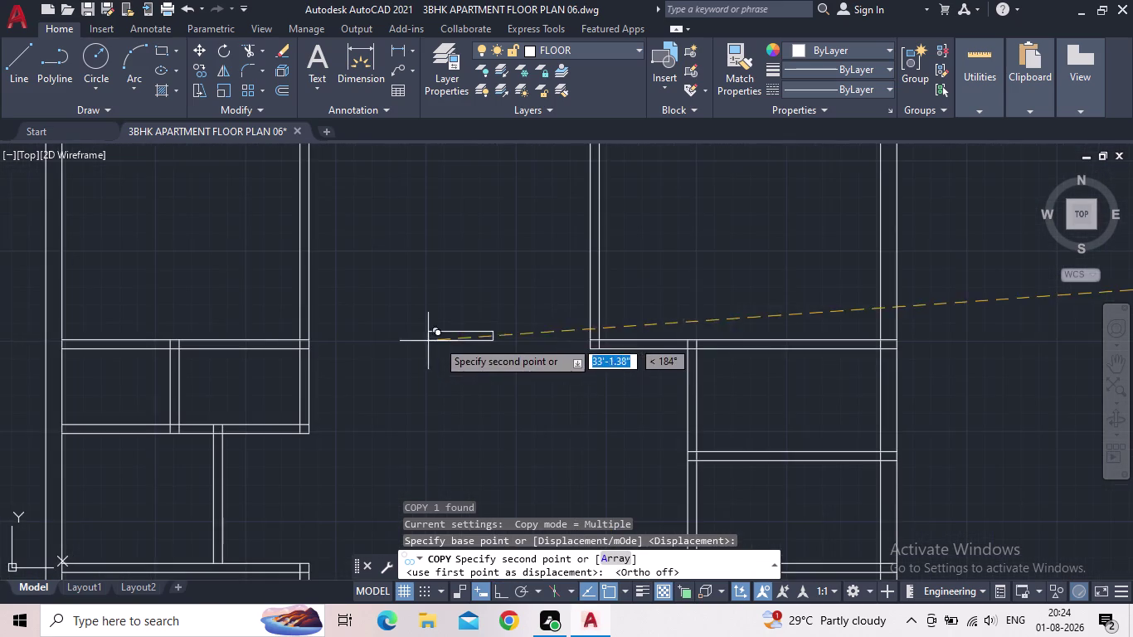
middle_drag(487, 365, 537, 321)
scroll(down, 3)
middle_drag(531, 366, 586, 294)
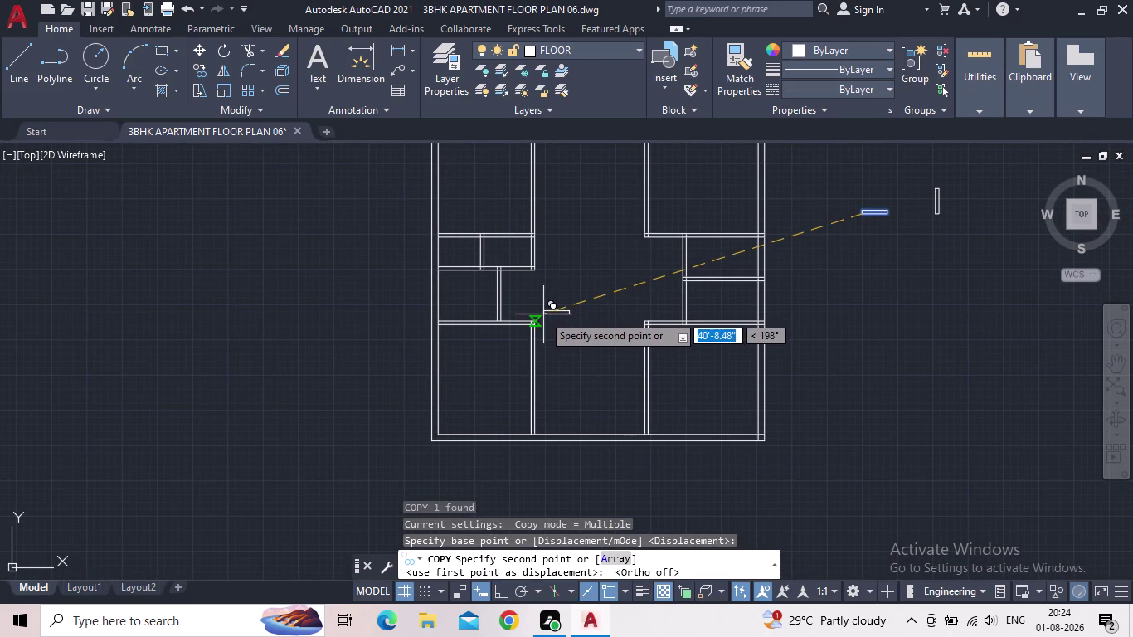
scroll(up, 3)
scroll(up, 3)
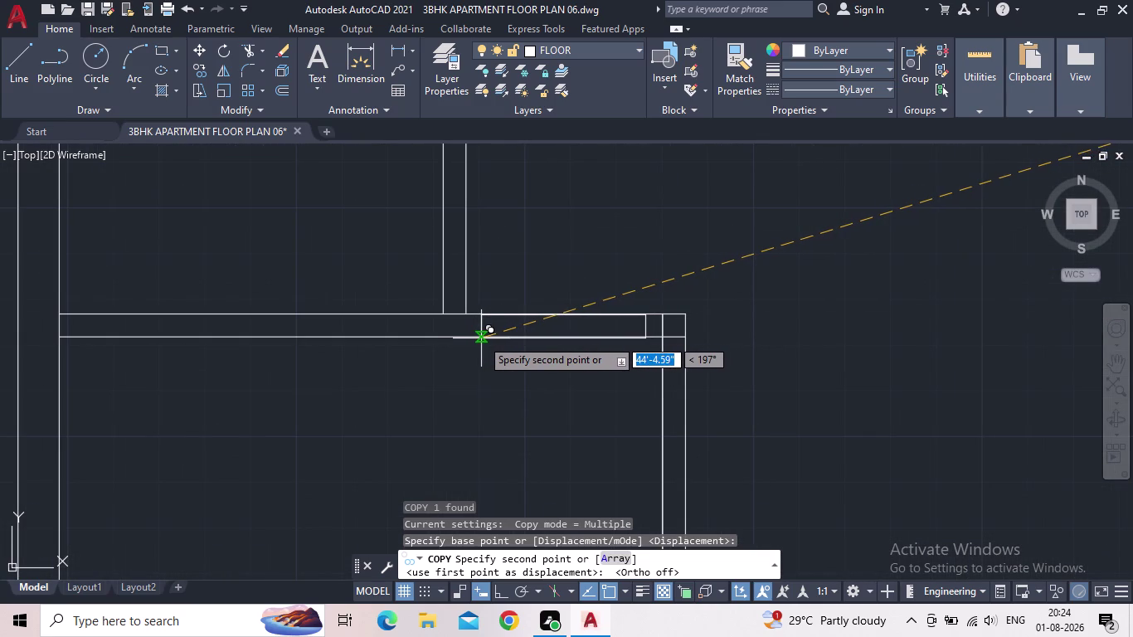
middle_drag(482, 339, 530, 310)
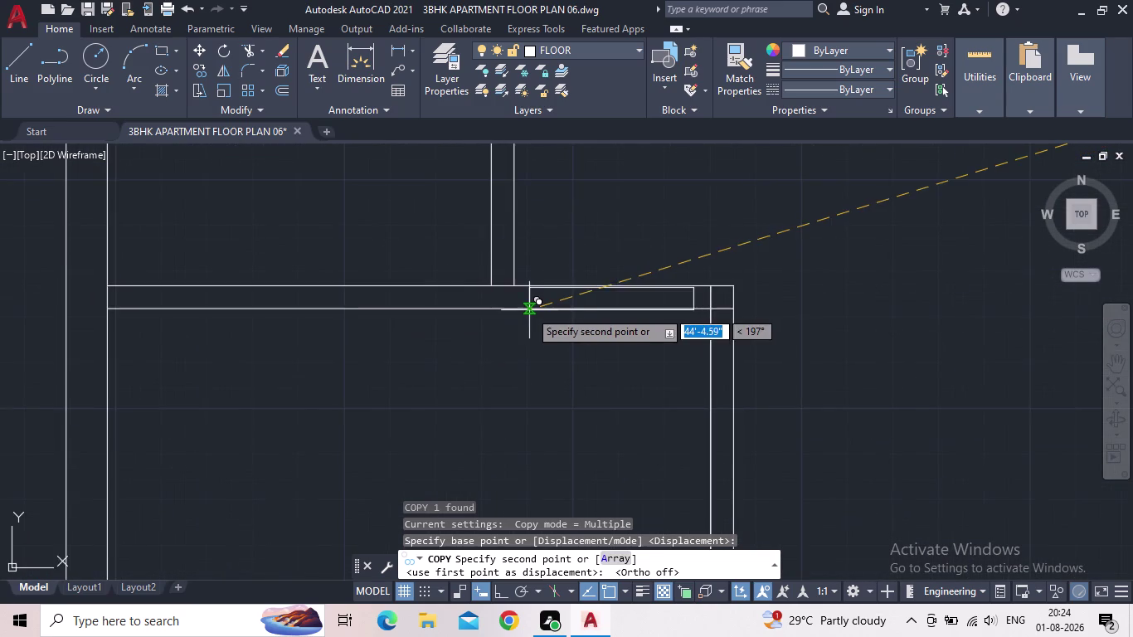
scroll(up, 3)
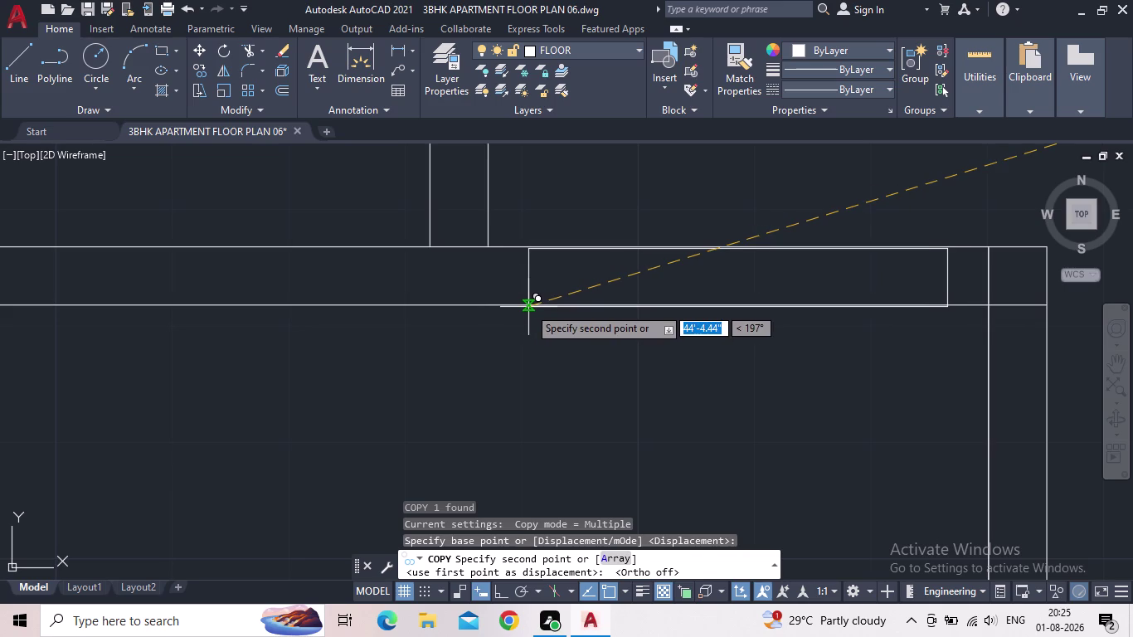
scroll(up, 3)
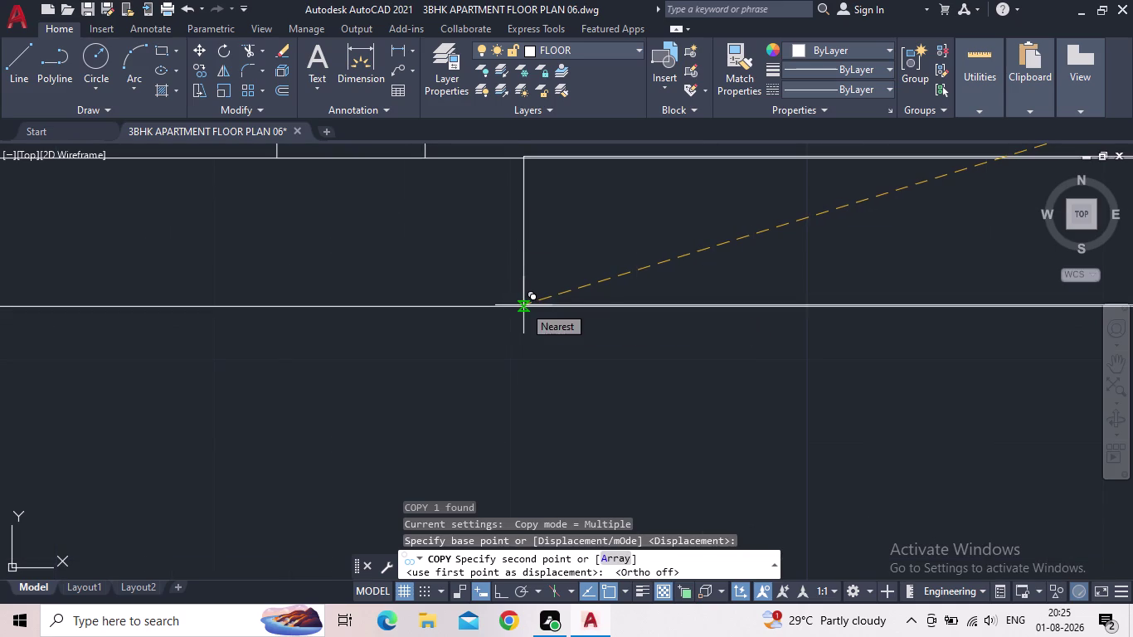
click(523, 308)
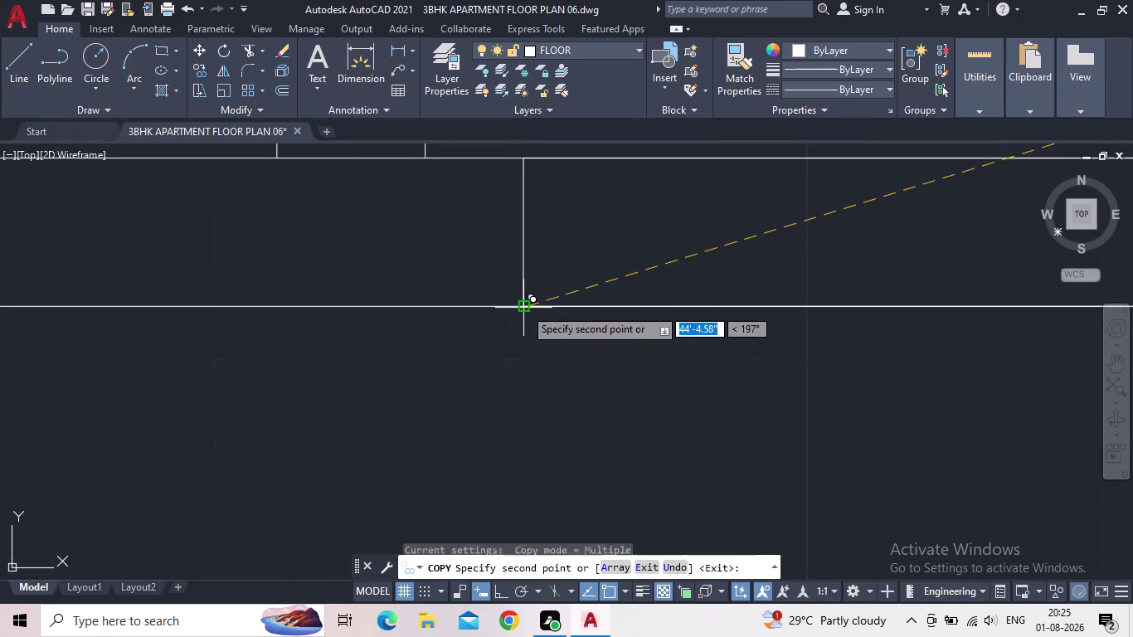
Place a second rectangle copy into the next wall opening.
scroll(down, 3)
middle_drag(538, 328, 586, 272)
middle_drag(558, 326, 597, 288)
scroll(down, 3)
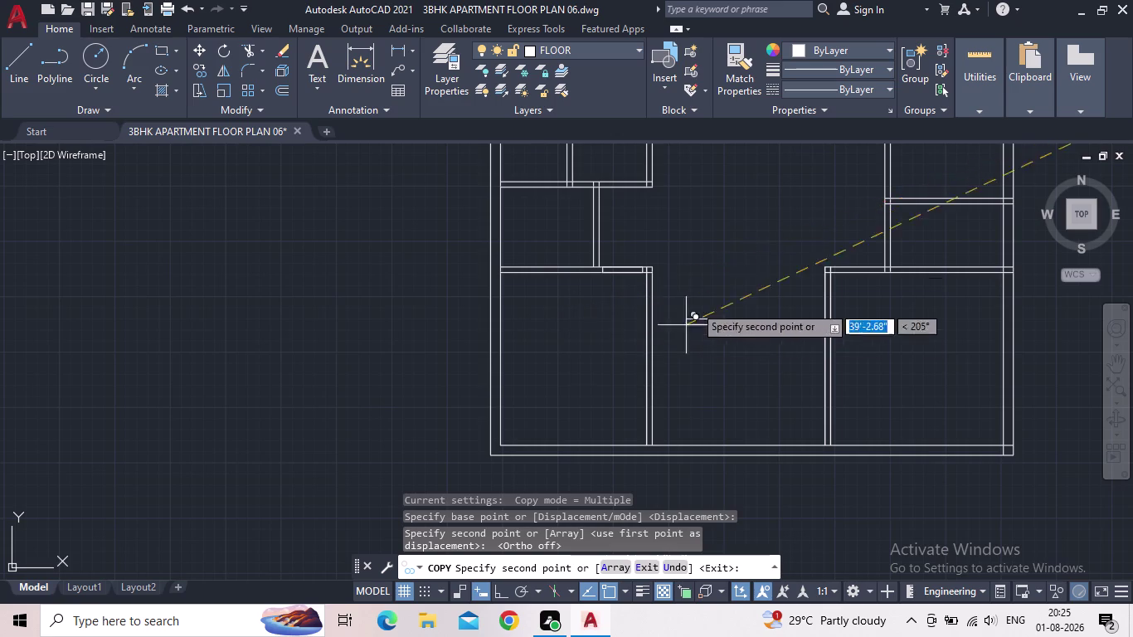
middle_drag(712, 252, 586, 401)
scroll(up, 3)
scroll(up, 3)
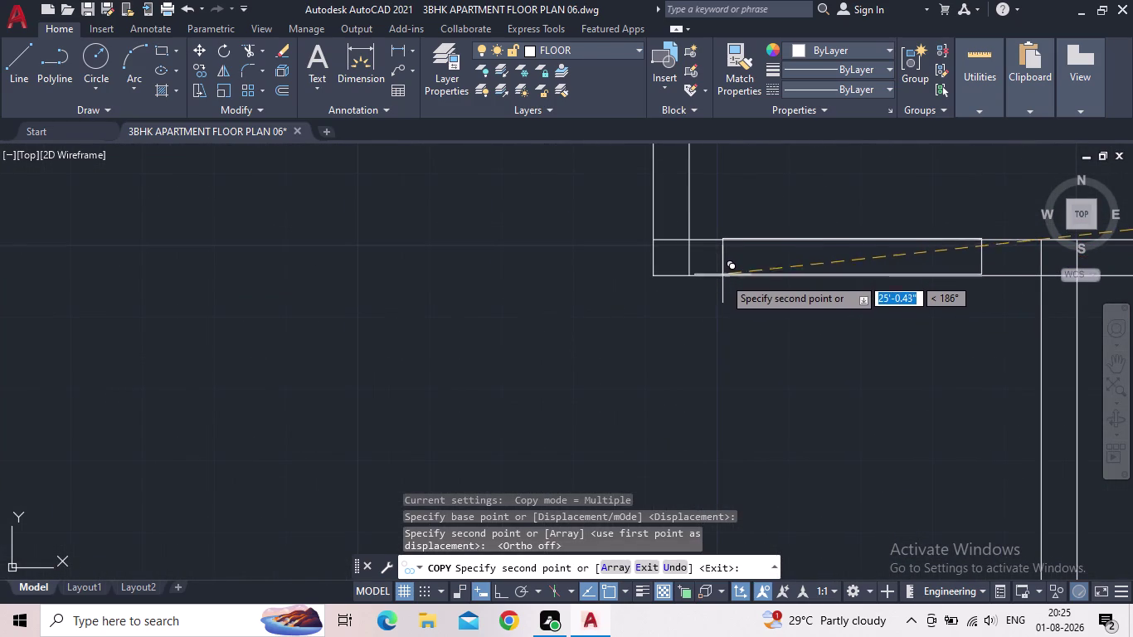
click(726, 275)
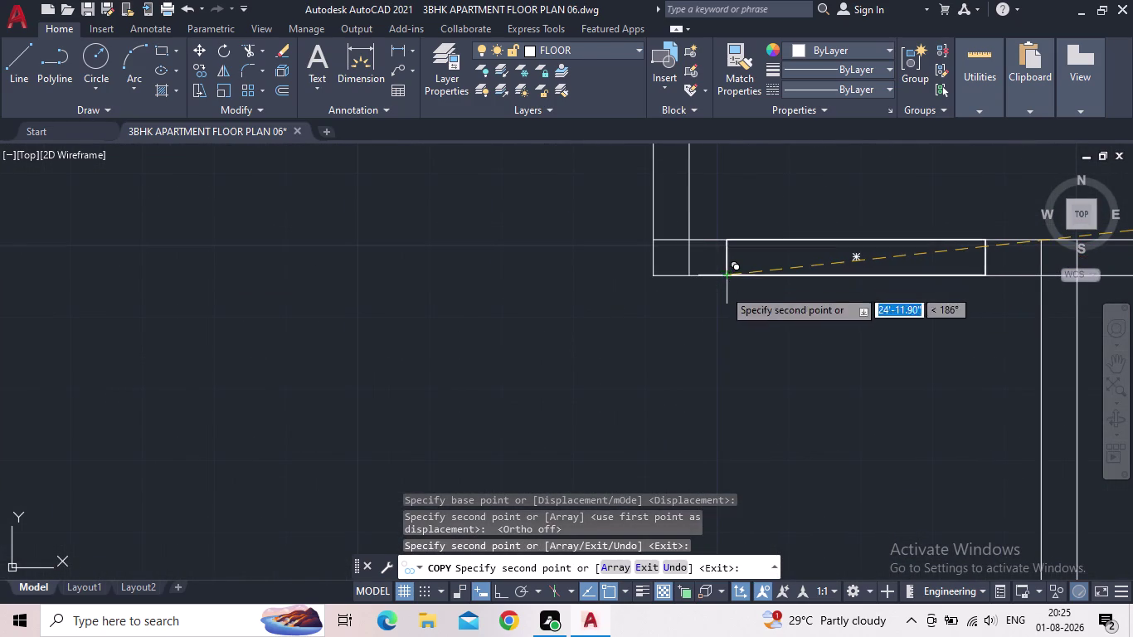
Place a third rectangle copy into another opening and move toward the next one.
scroll(down, 3)
middle_drag(740, 370, 655, 382)
scroll(down, 3)
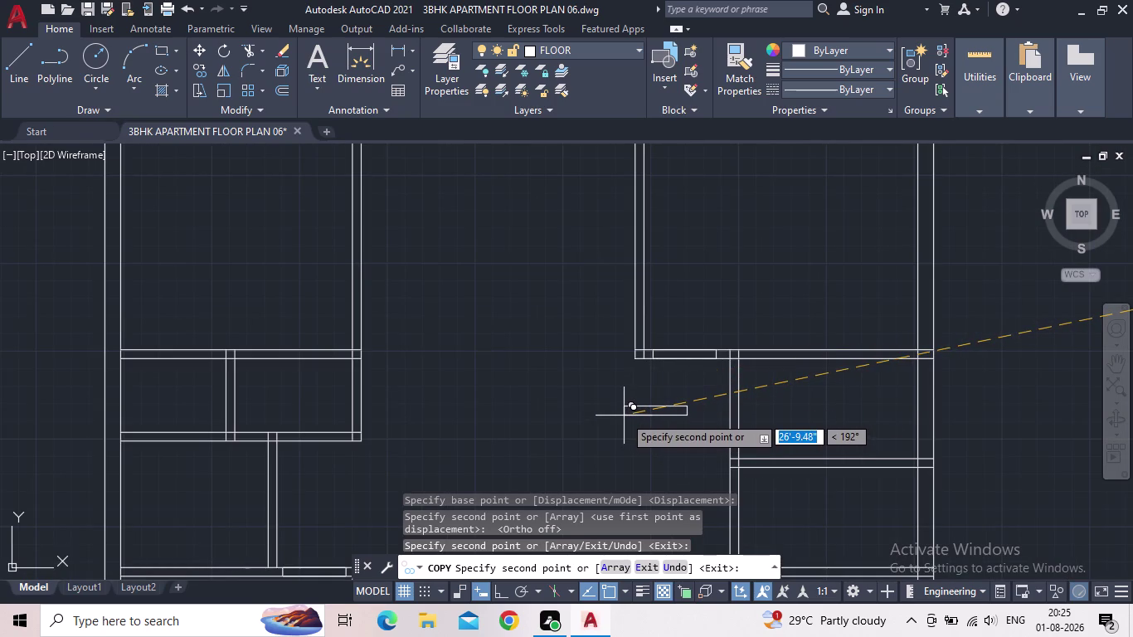
middle_drag(648, 447, 634, 273)
scroll(up, 3)
scroll(up, 3)
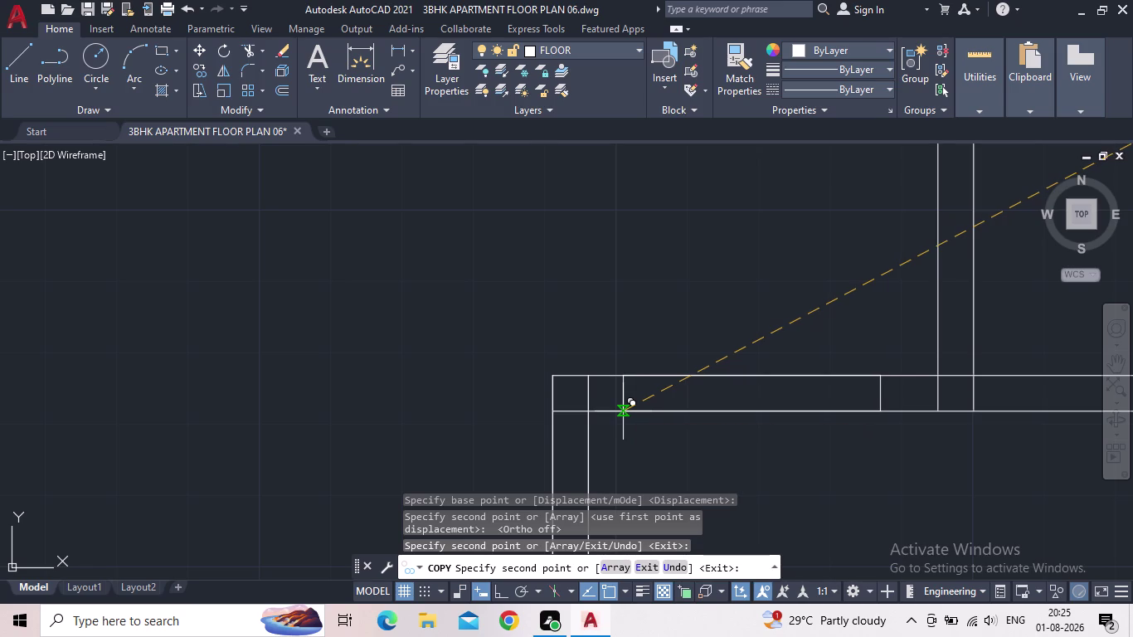
click(623, 411)
middle_click(644, 334)
scroll(down, 3)
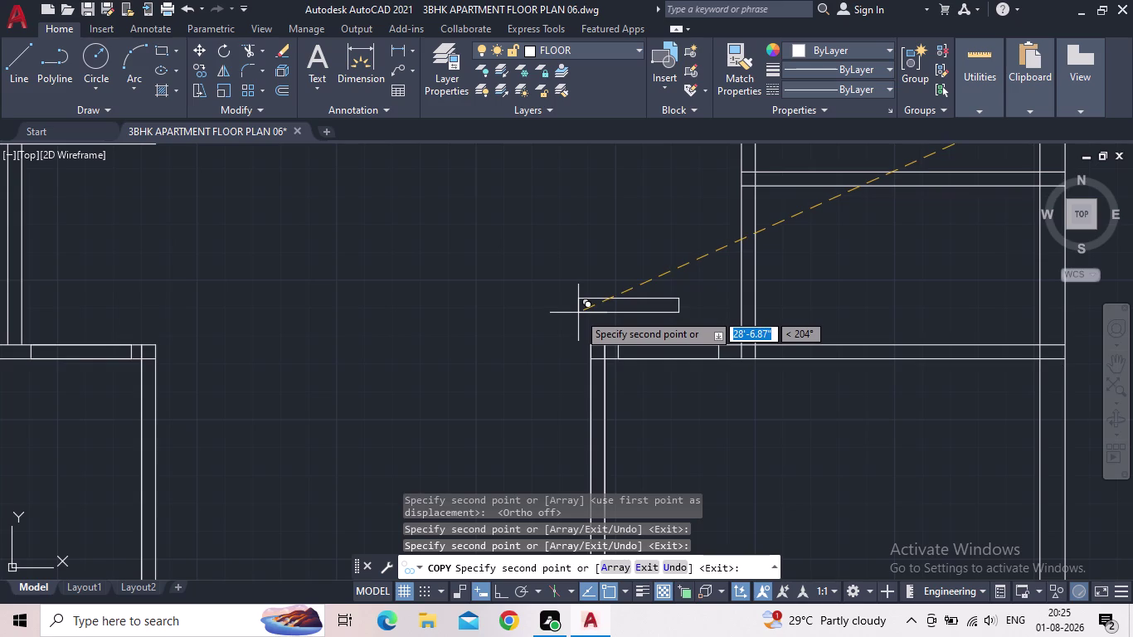
scroll(down, 3)
middle_drag(578, 313, 567, 323)
scroll(down, 3)
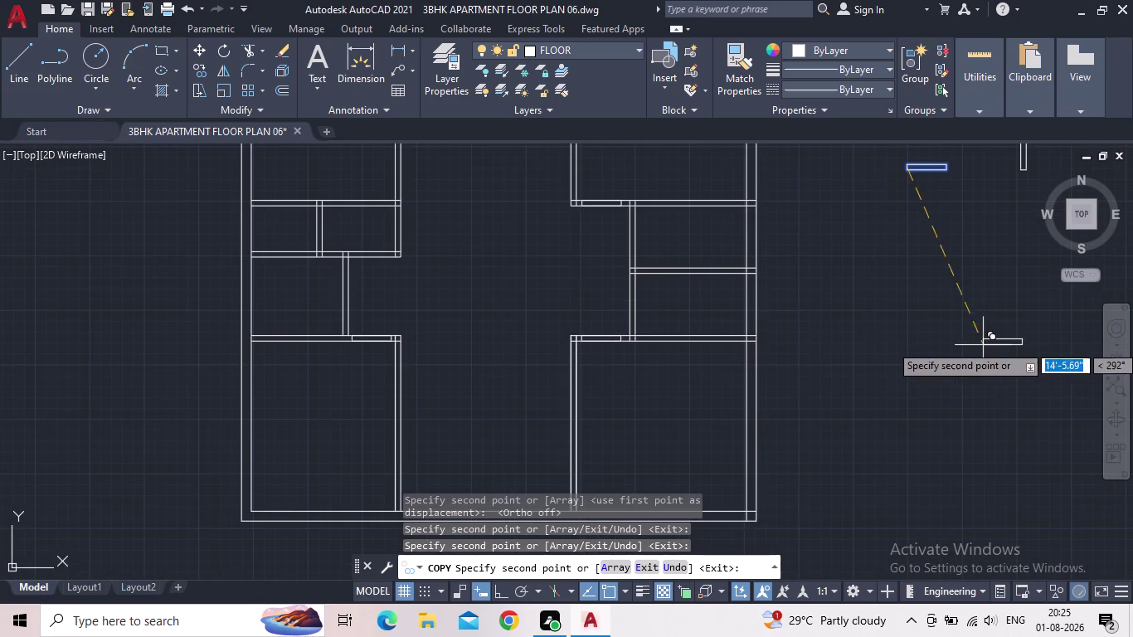
End the copying, start TRIM and cut the wall lines across the first opening.
key(Escape)
text(TR)
key(Return)
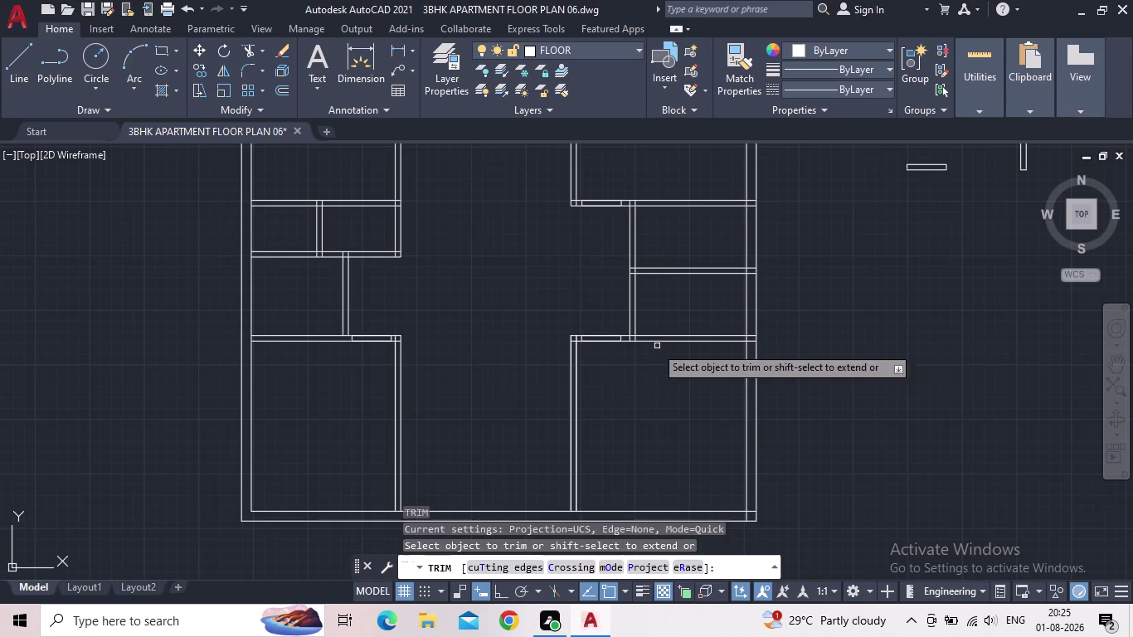
scroll(up, 3)
scroll(up, 3)
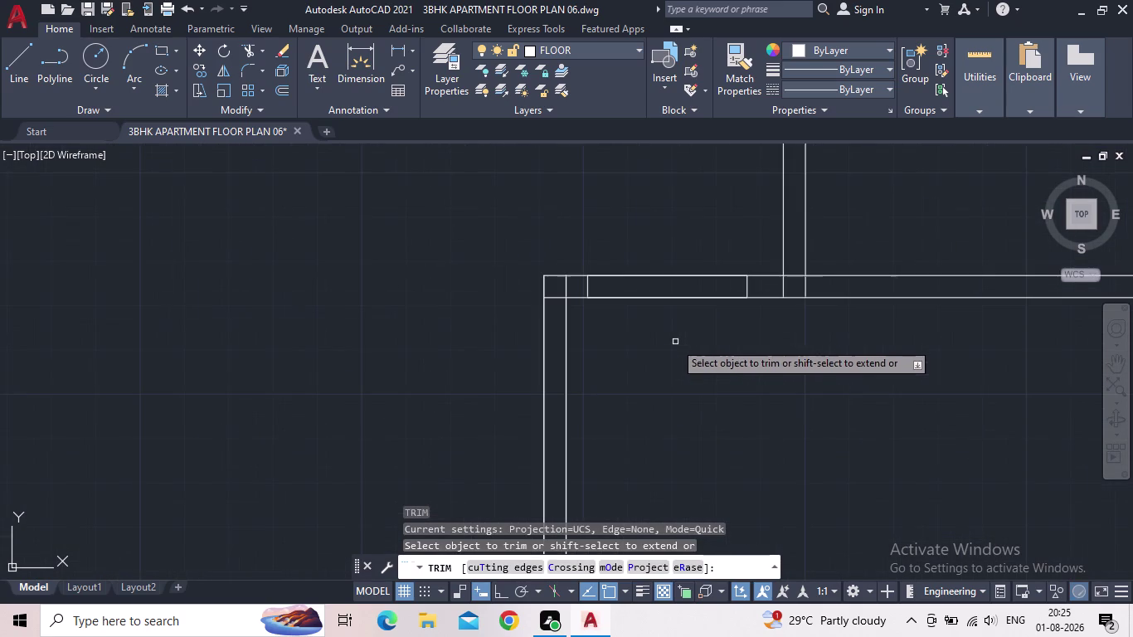
click(675, 339)
click(679, 258)
scroll(down, 3)
scroll(up, 3)
Trim the leftover wall lines across two more door and window openings.
middle_drag(654, 278, 668, 374)
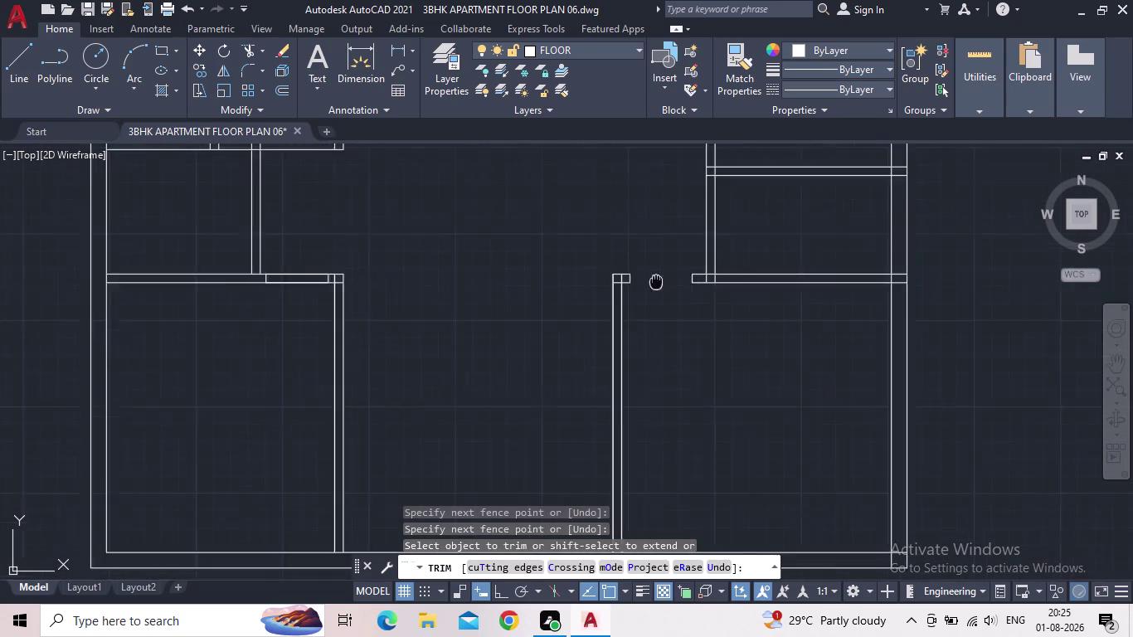
middle_drag(667, 374, 673, 425)
click(684, 228)
click(682, 190)
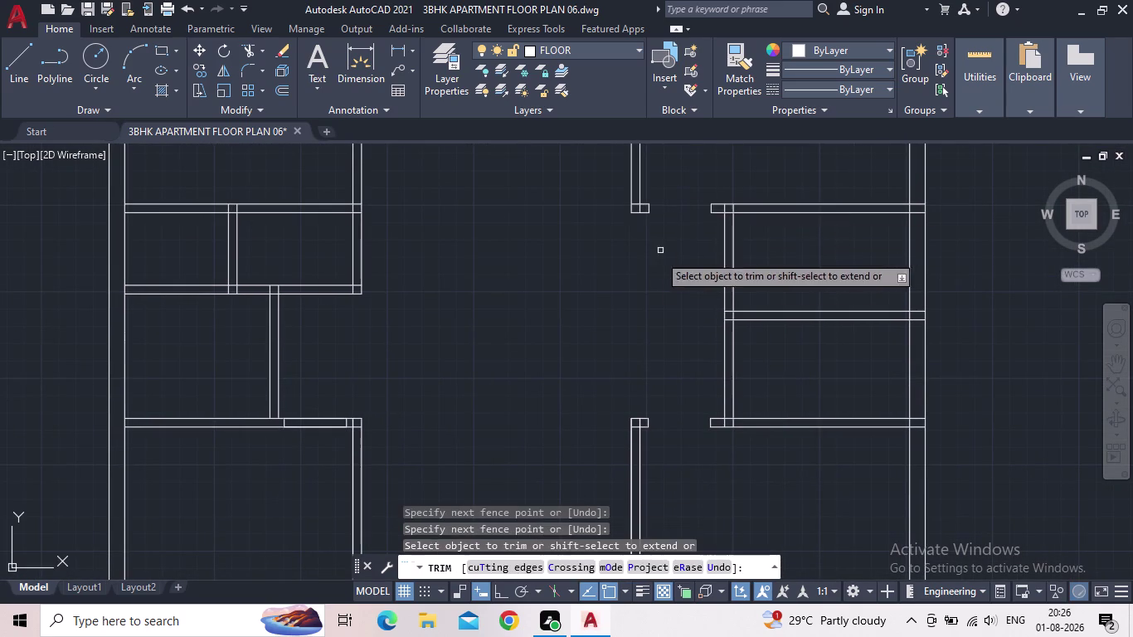
scroll(down, 3)
middle_drag(643, 272, 741, 284)
scroll(up, 3)
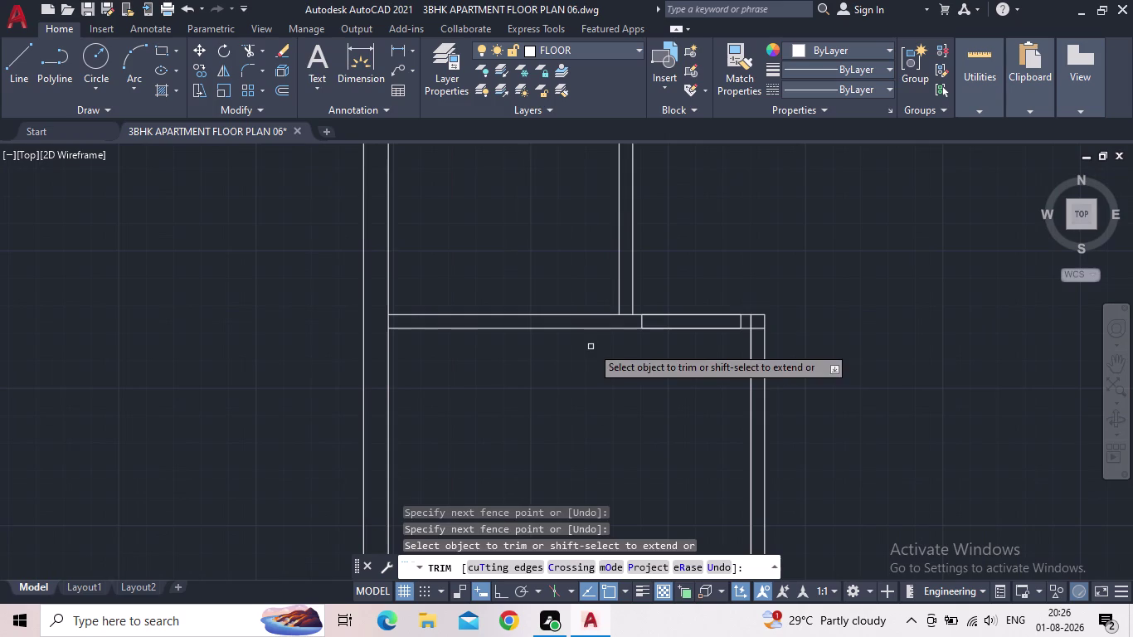
click(702, 337)
click(700, 283)
scroll(down, 3)
Pan across the floor plan to bring the remaining openings into view.
middle_drag(758, 252, 746, 331)
scroll(up, 3)
middle_drag(745, 331, 739, 392)
scroll(down, 3)
middle_drag(643, 374, 647, 425)
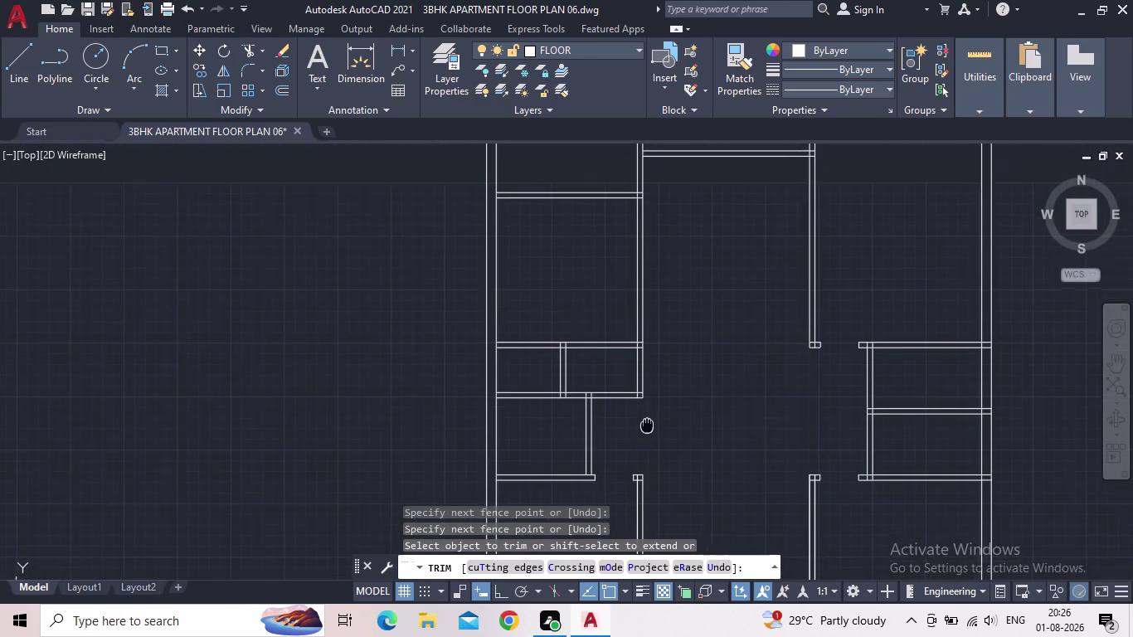
middle_drag(647, 425, 649, 436)
scroll(down, 3)
middle_drag(686, 293, 686, 367)
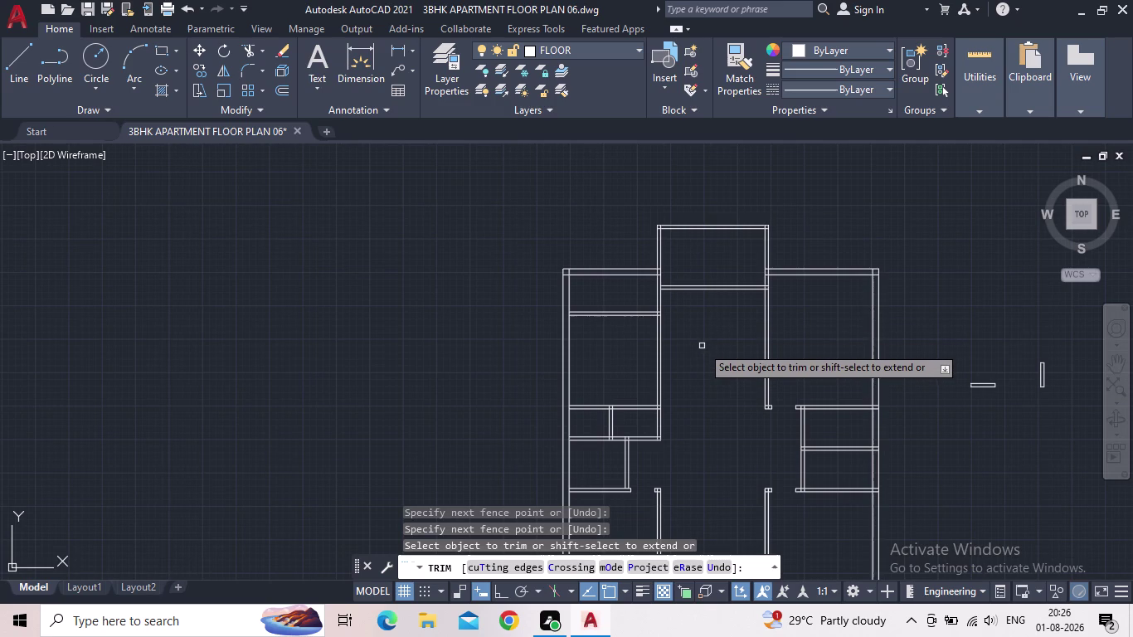
scroll(down, 3)
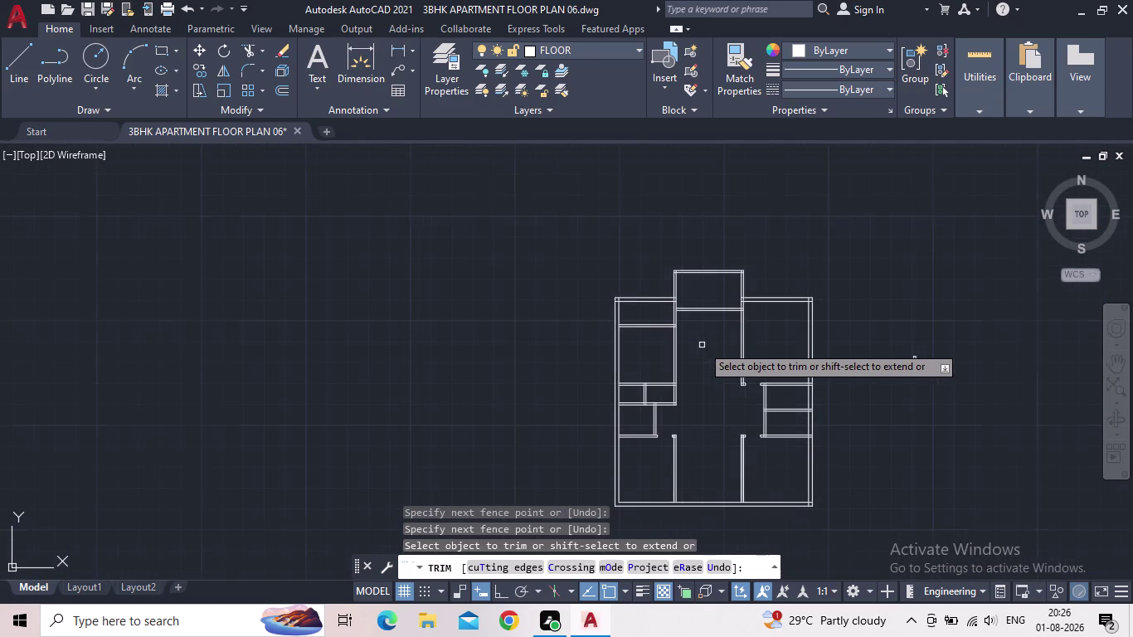
click(89, 13)
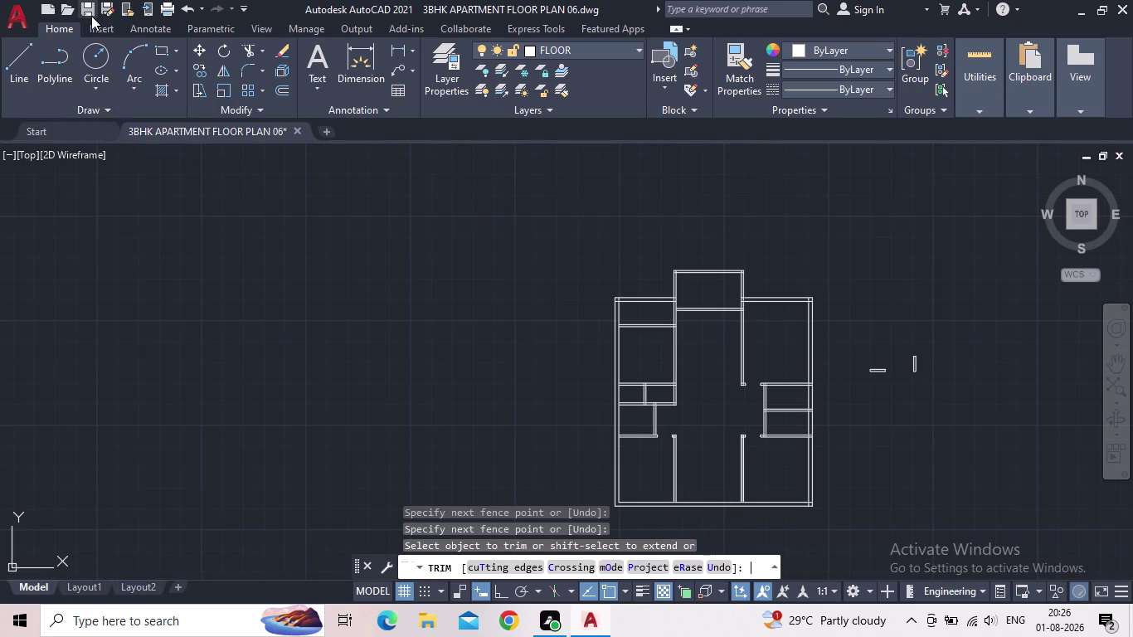
Window-select the two stray shapes right of the floor plan and delete them.
middle_drag(371, 334, 306, 296)
scroll(up, 3)
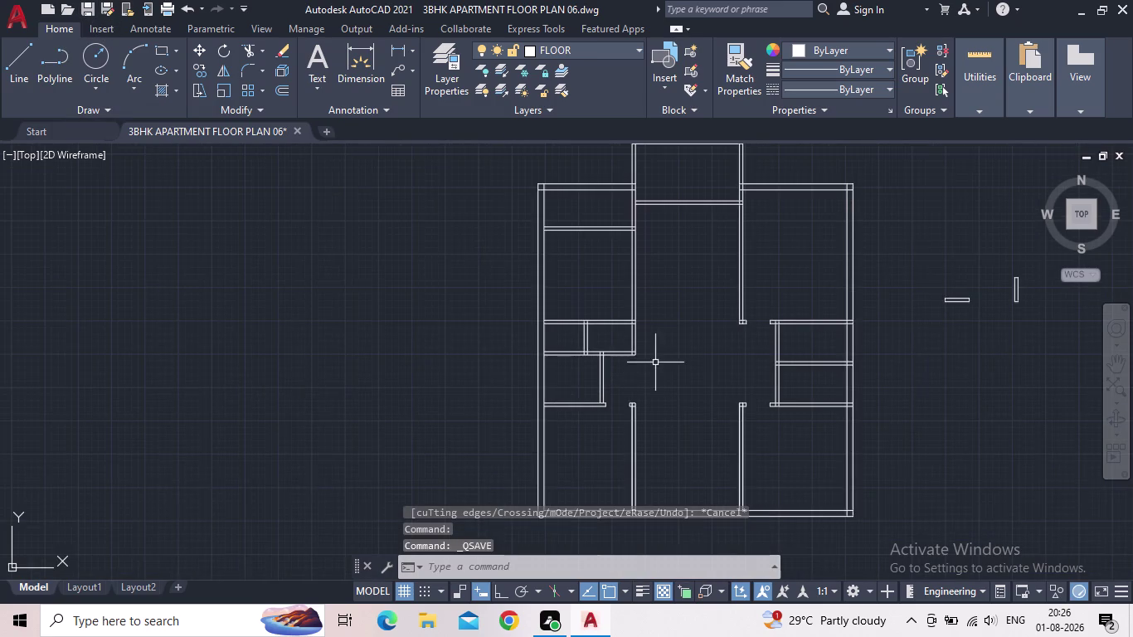
middle_drag(653, 373, 606, 396)
drag(1024, 340, 1002, 331)
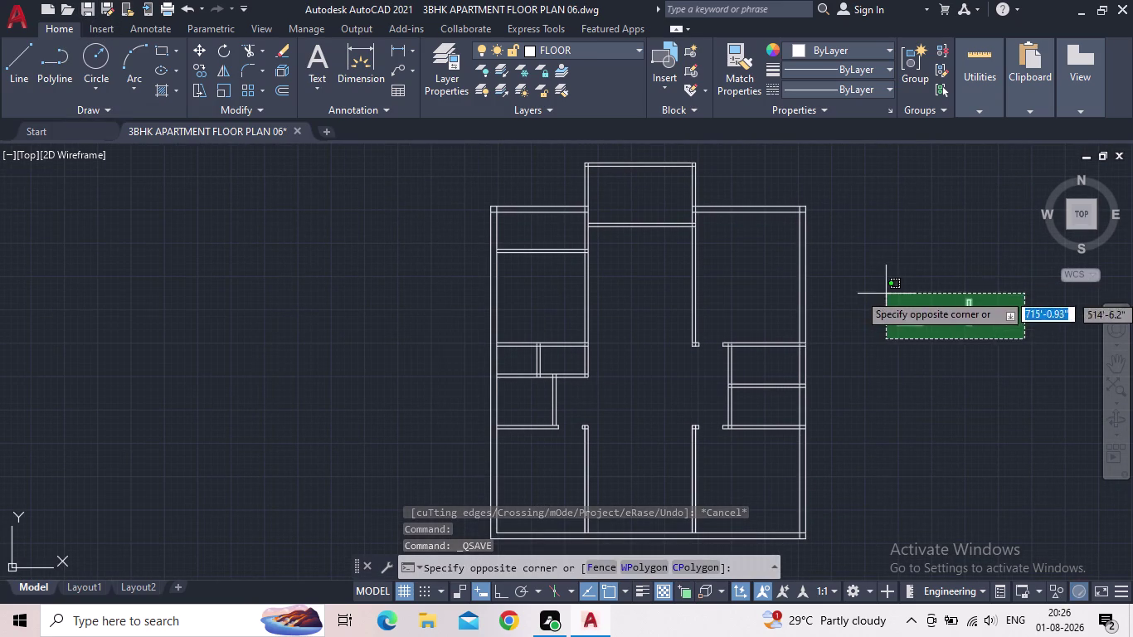
click(877, 291)
key(Delete)
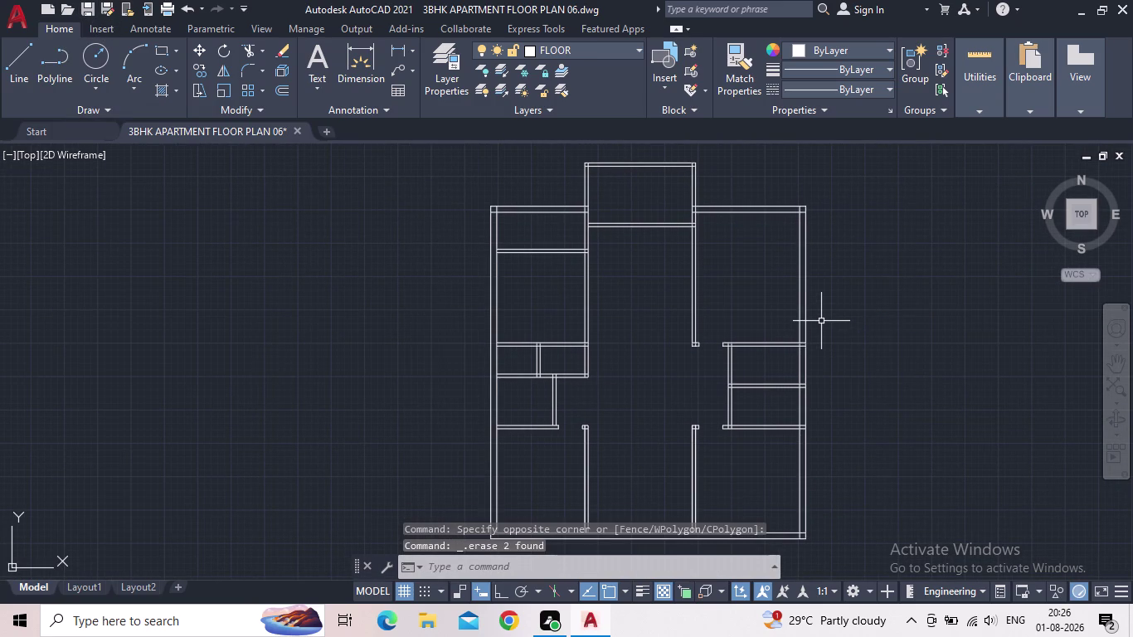
text(REC)
key(Return)
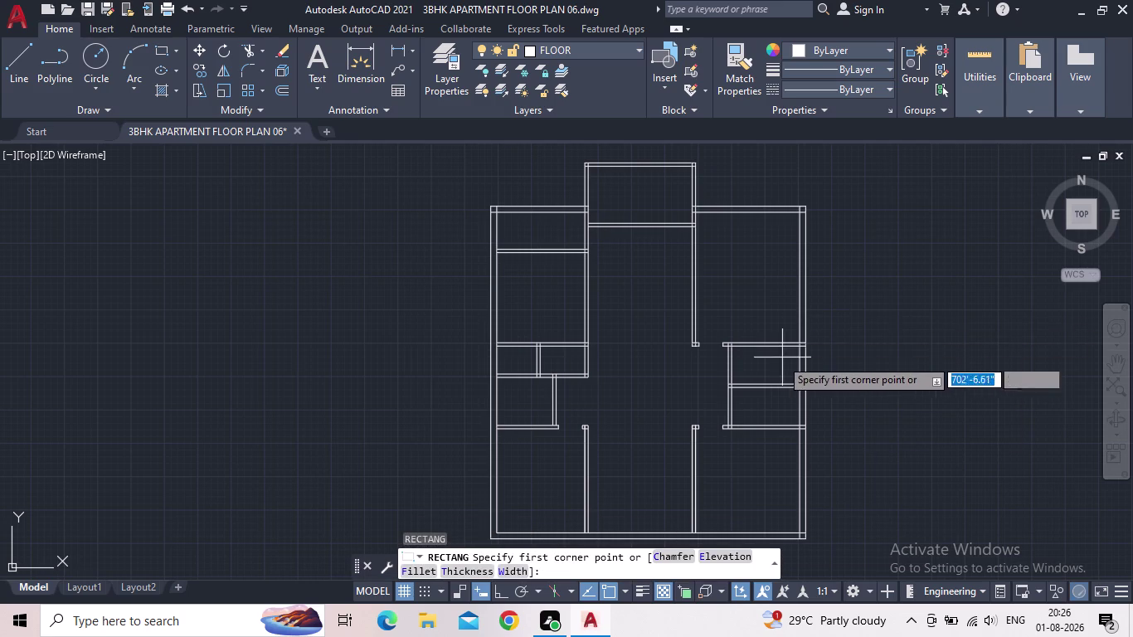
Draw a rectangle with 5" length and 2' width right of the plan.
drag(917, 278, 930, 302)
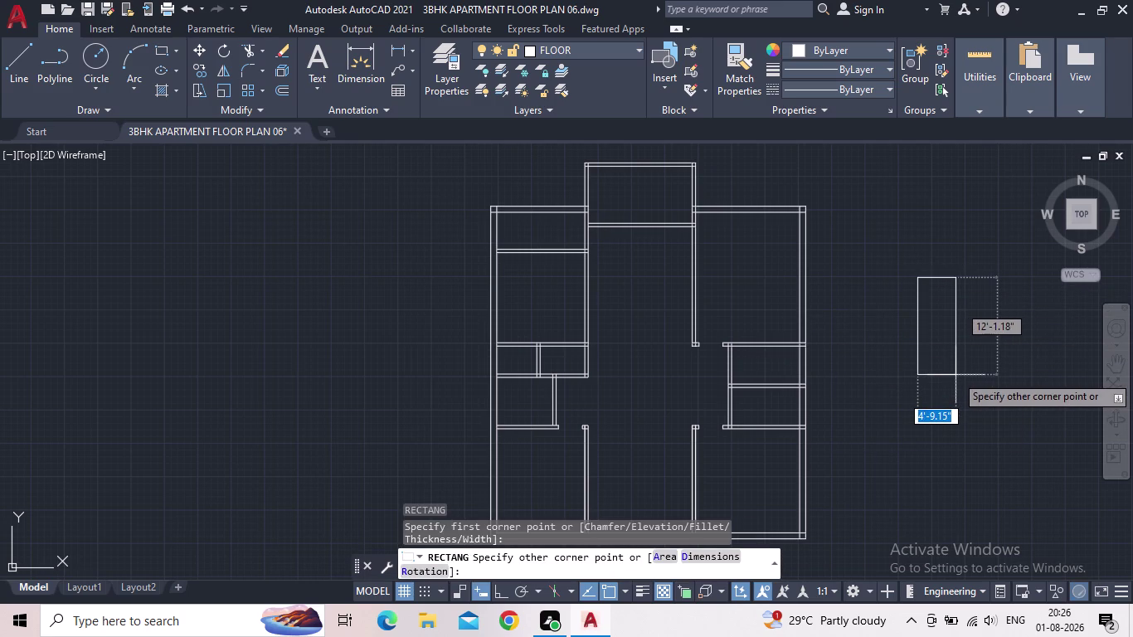
key(d)
key(Return)
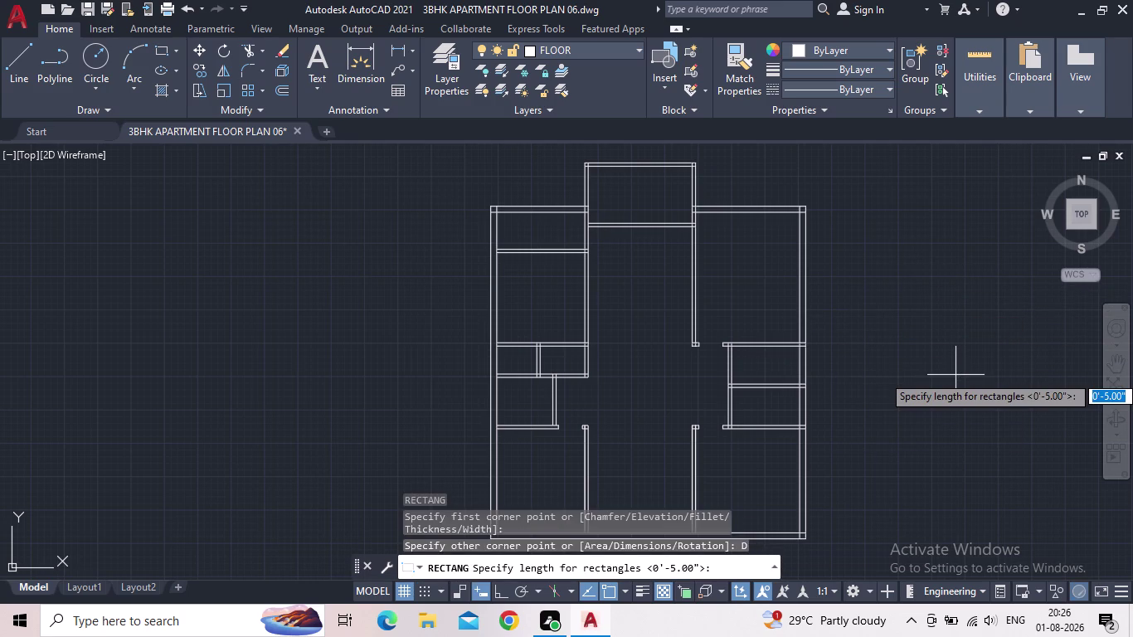
text(5)
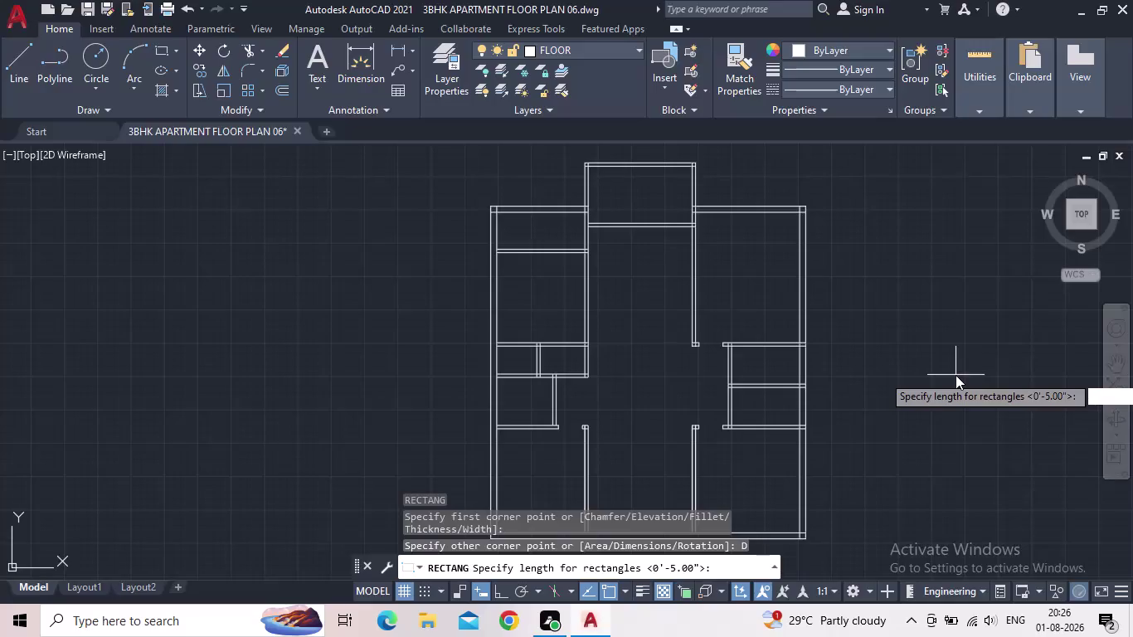
text(")
key(Return)
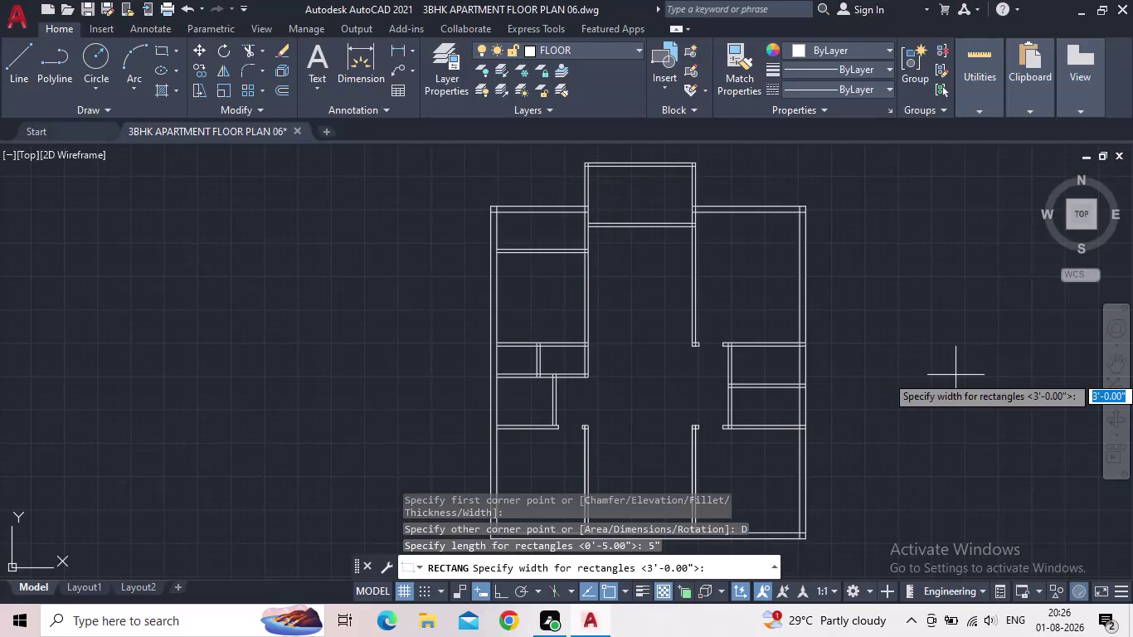
text(2')
key(Return)
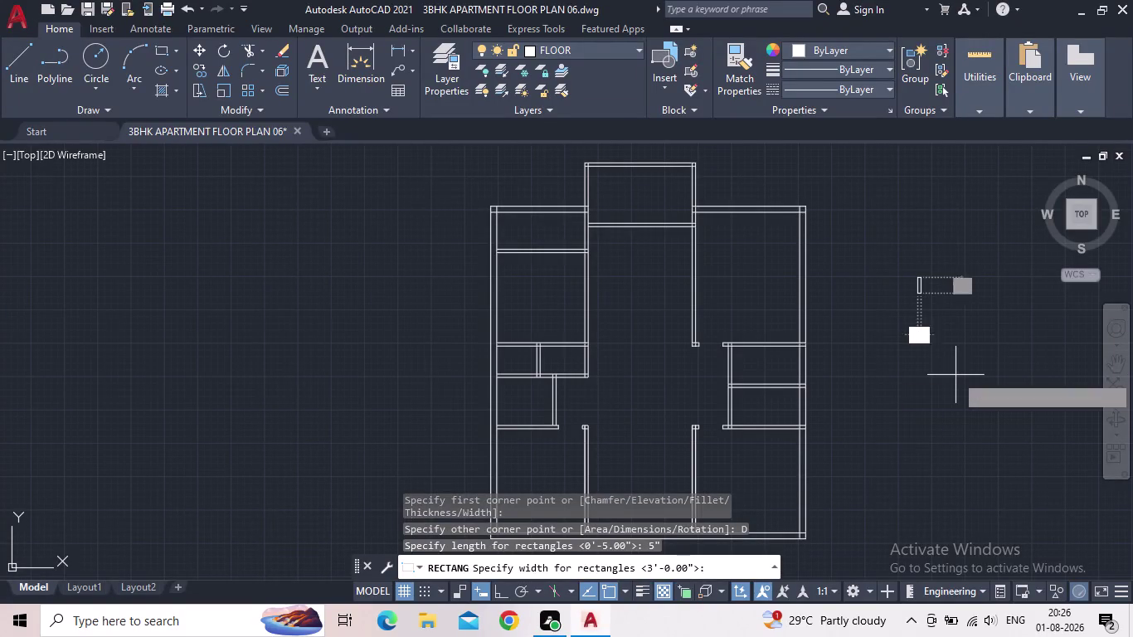
click(955, 375)
Select the new 5" by 2' rectangle to copy it.
scroll(up, 3)
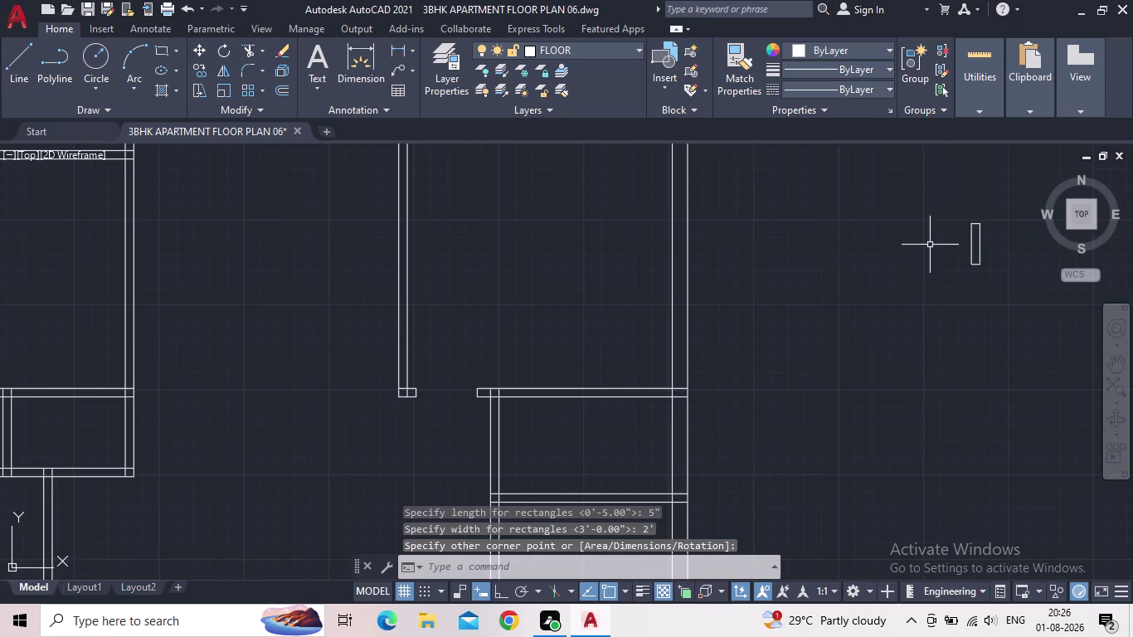
middle_drag(930, 245, 800, 341)
scroll(up, 3)
drag(921, 394, 912, 388)
click(804, 273)
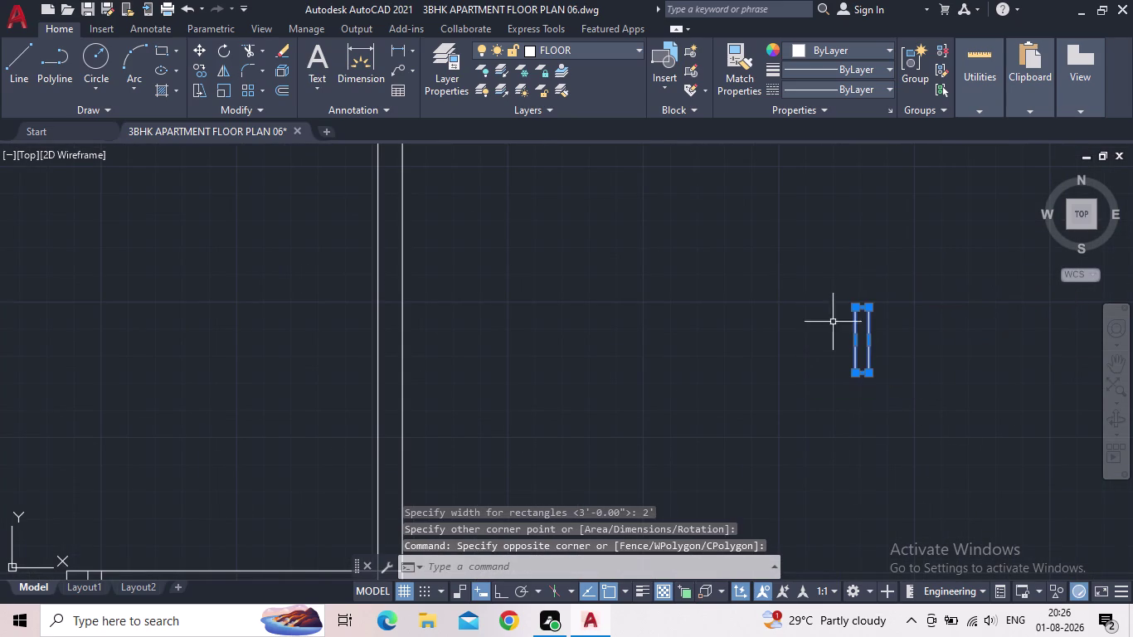
key(c)
key(o)
key(Return)
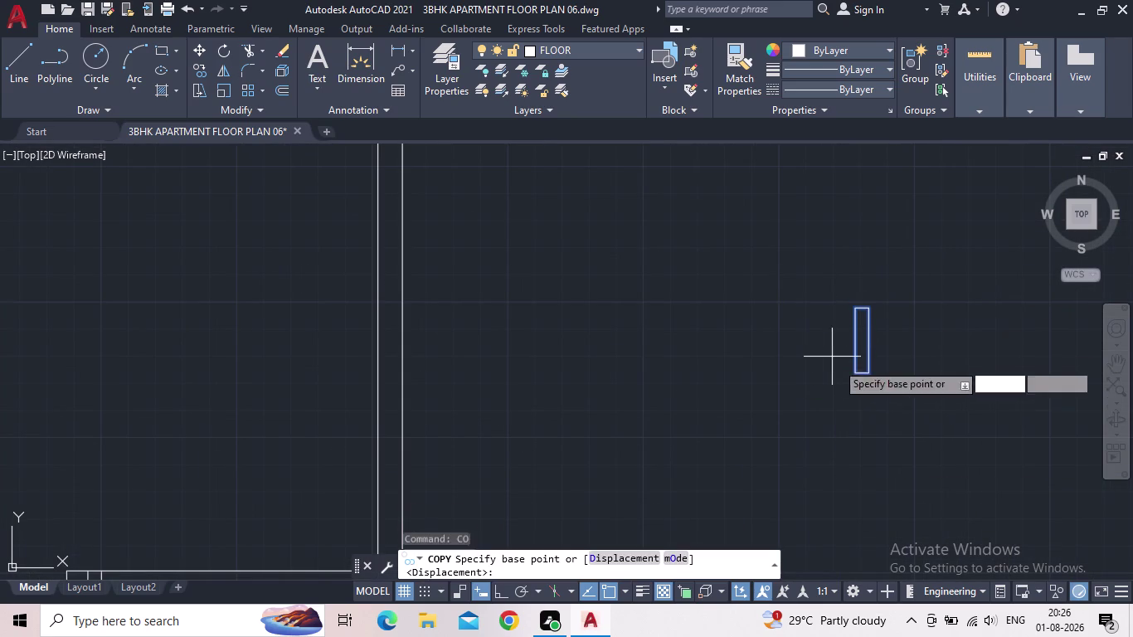
click(856, 375)
click(642, 371)
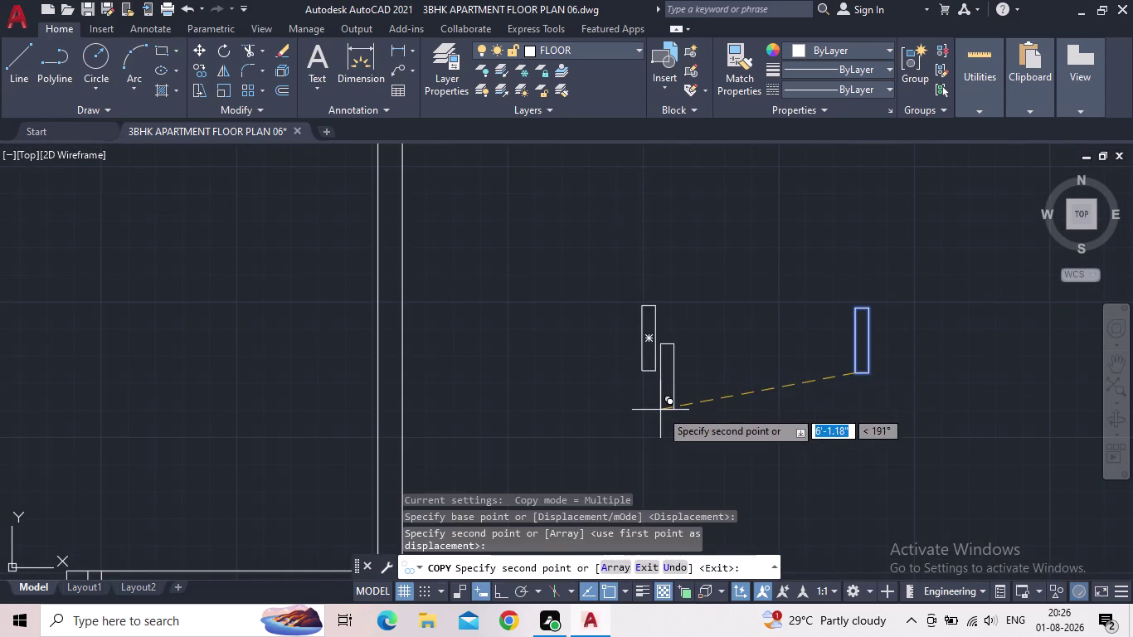
key(Escape)
drag(693, 407, 684, 381)
click(615, 259)
scroll(up, 3)
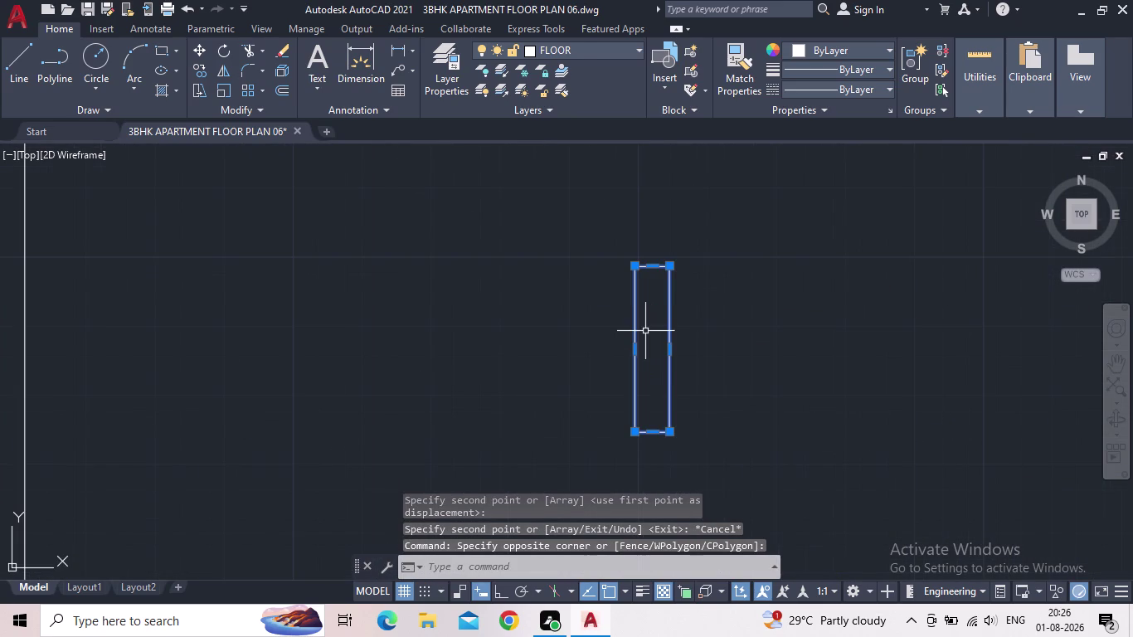
key(r)
key(o)
key(Return)
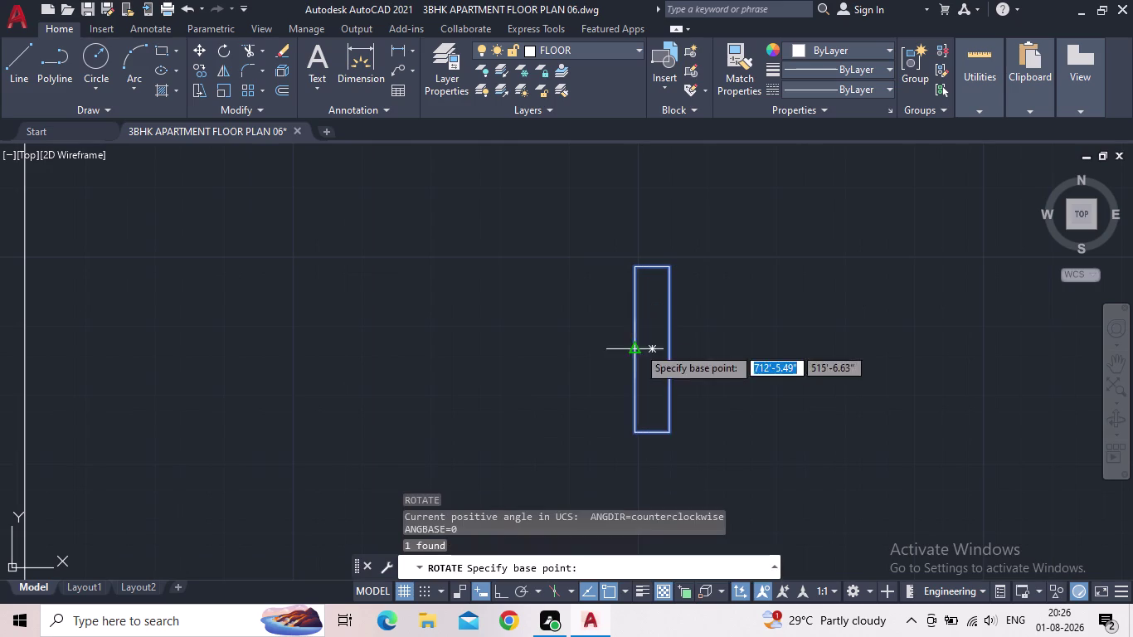
click(501, 592)
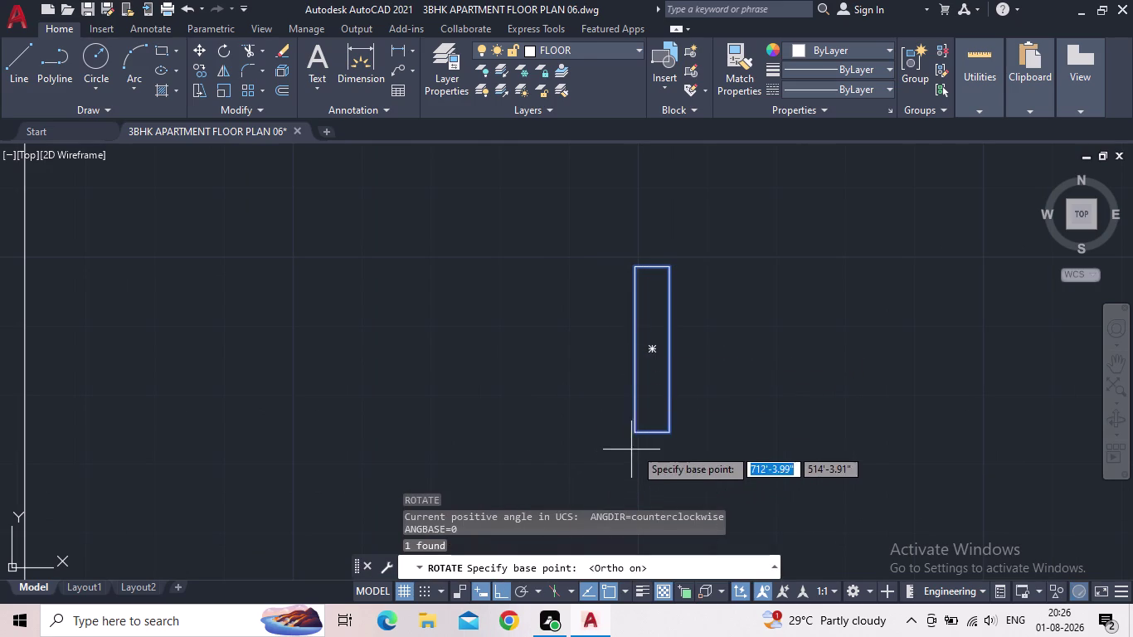
click(637, 437)
click(708, 291)
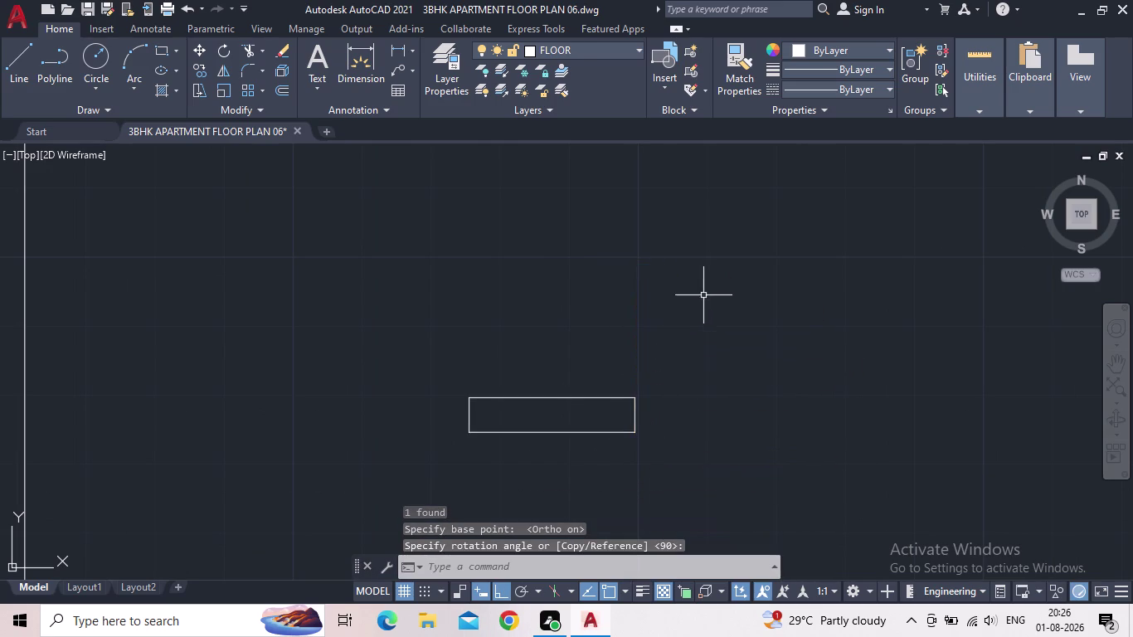
scroll(down, 3)
scroll(down, 3)
scroll(down, 3)
middle_drag(712, 409, 740, 370)
drag(708, 416, 702, 404)
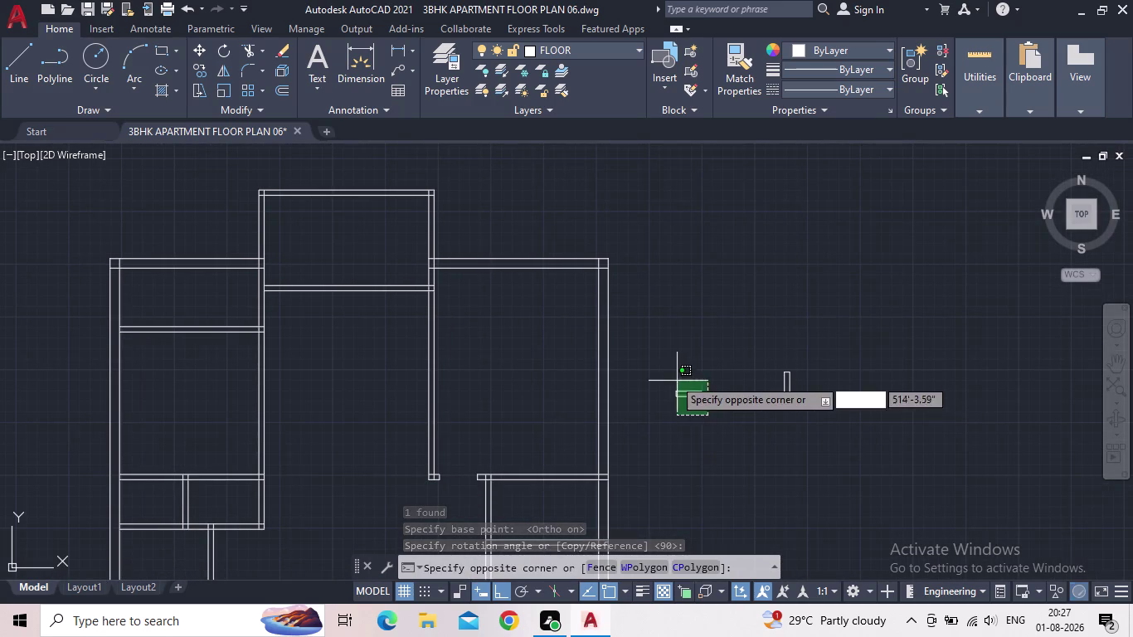
click(652, 364)
scroll(up, 3)
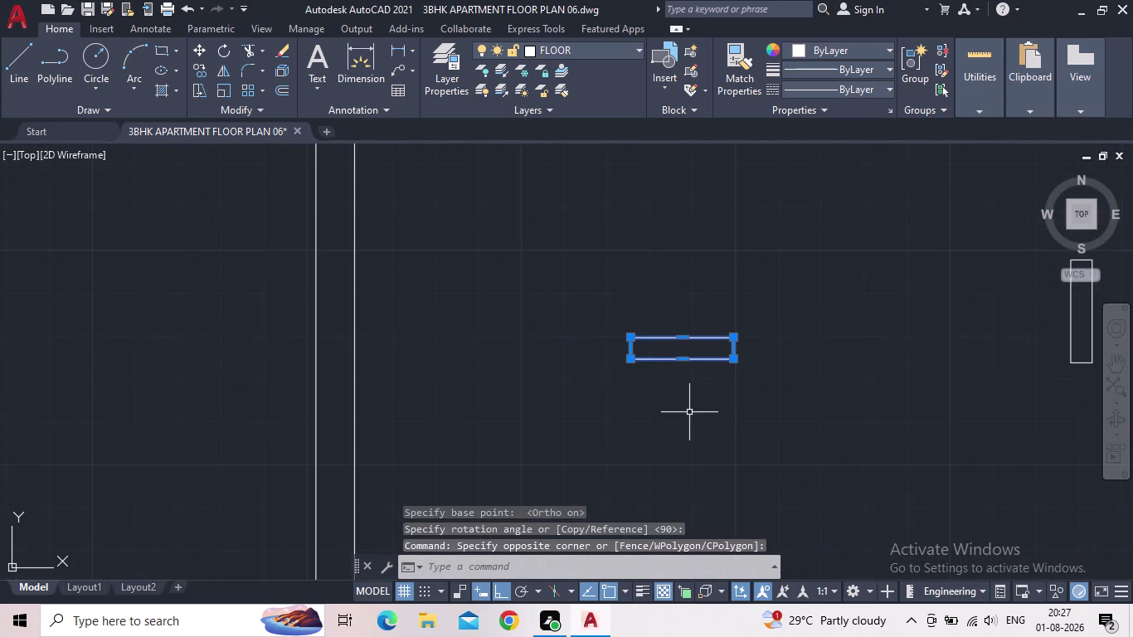
key(c)
key(o)
key(Return)
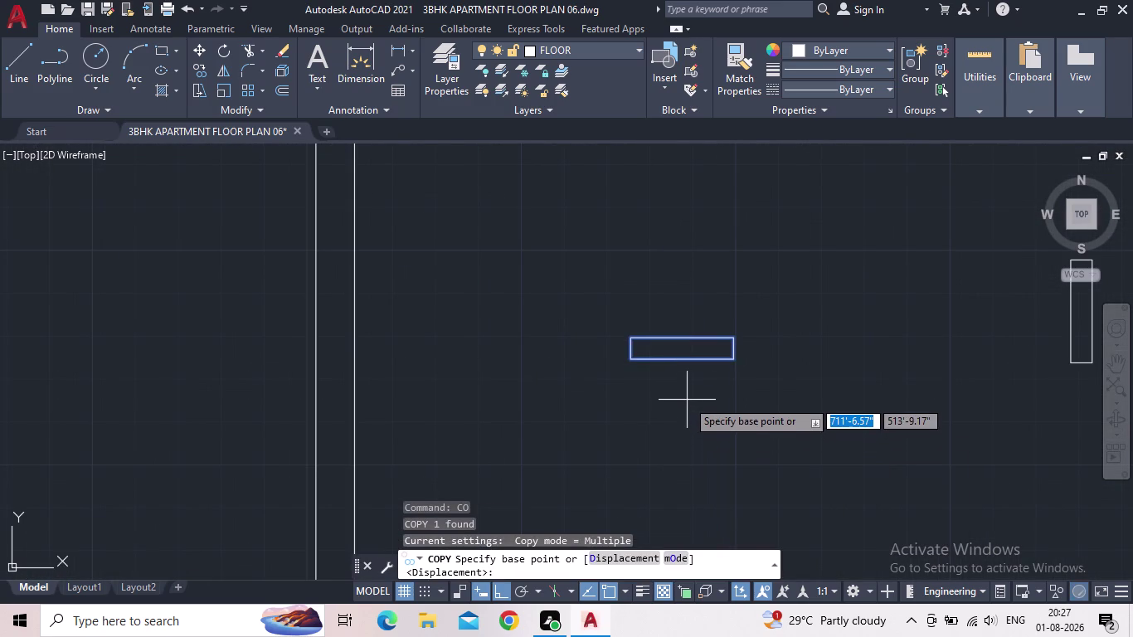
key(Escape)
click(739, 409)
scroll(down, 3)
drag(735, 393, 722, 381)
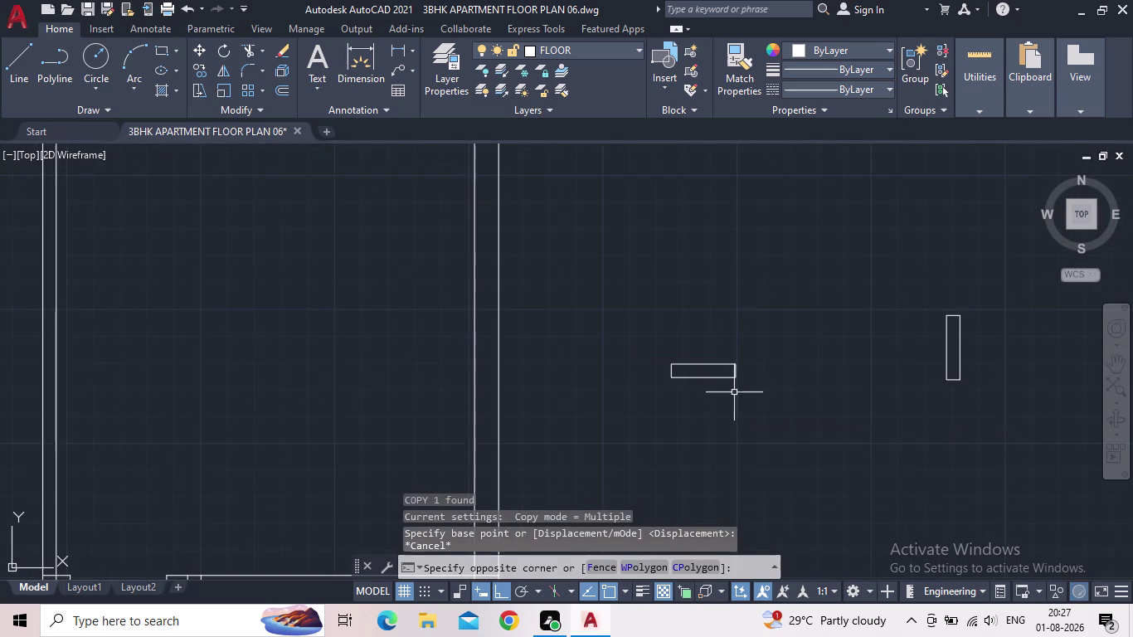
drag(722, 381, 711, 373)
drag(760, 391, 641, 345)
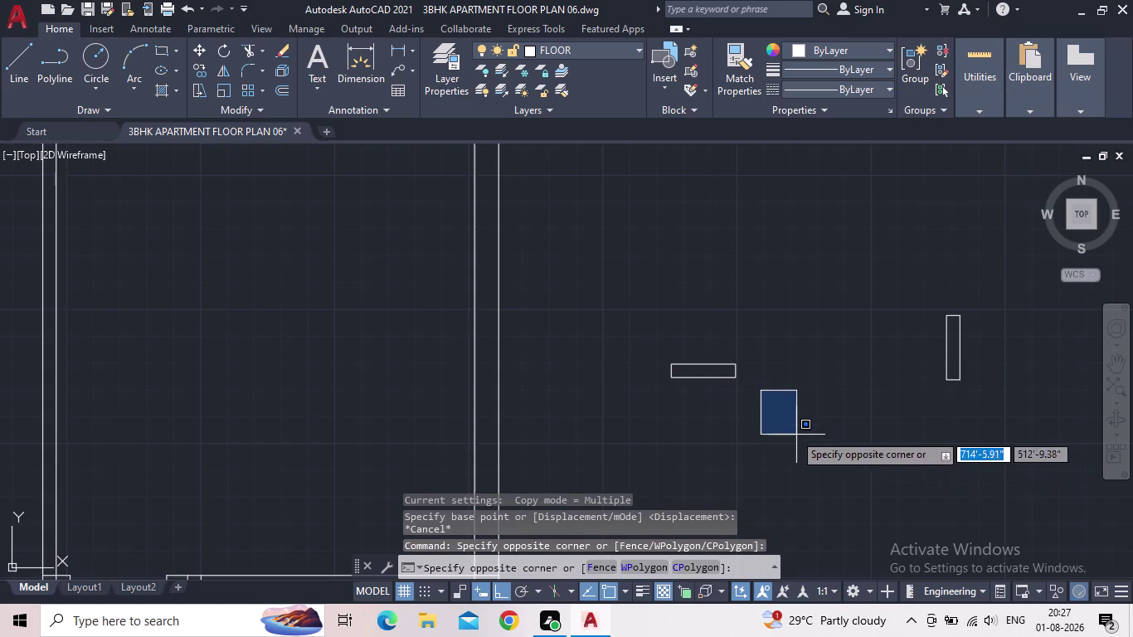
click(656, 347)
key(Delete)
click(979, 395)
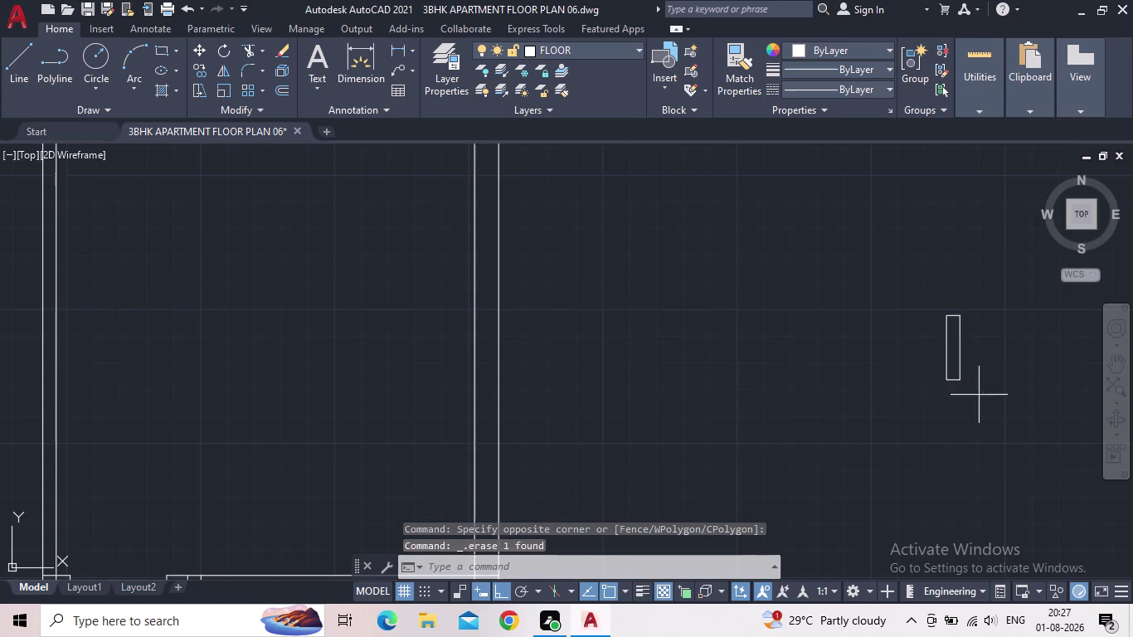
click(913, 351)
key(Delete)
scroll(down, 3)
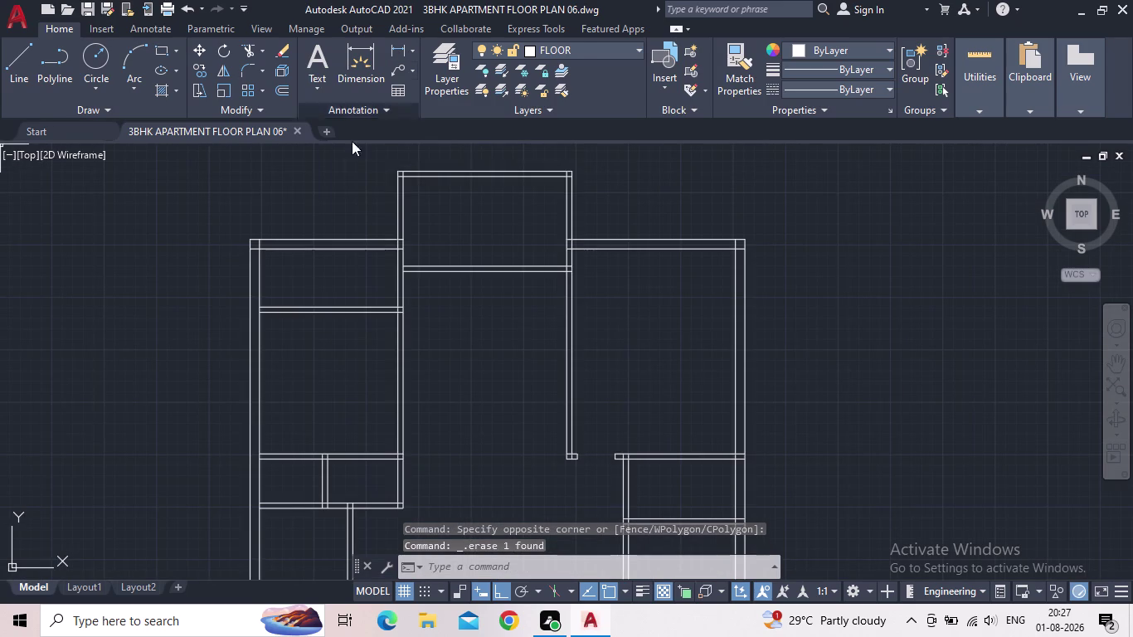
Draw a rectangle with 5" length and 2'6" width beside the plan.
text(REC)
key(space)
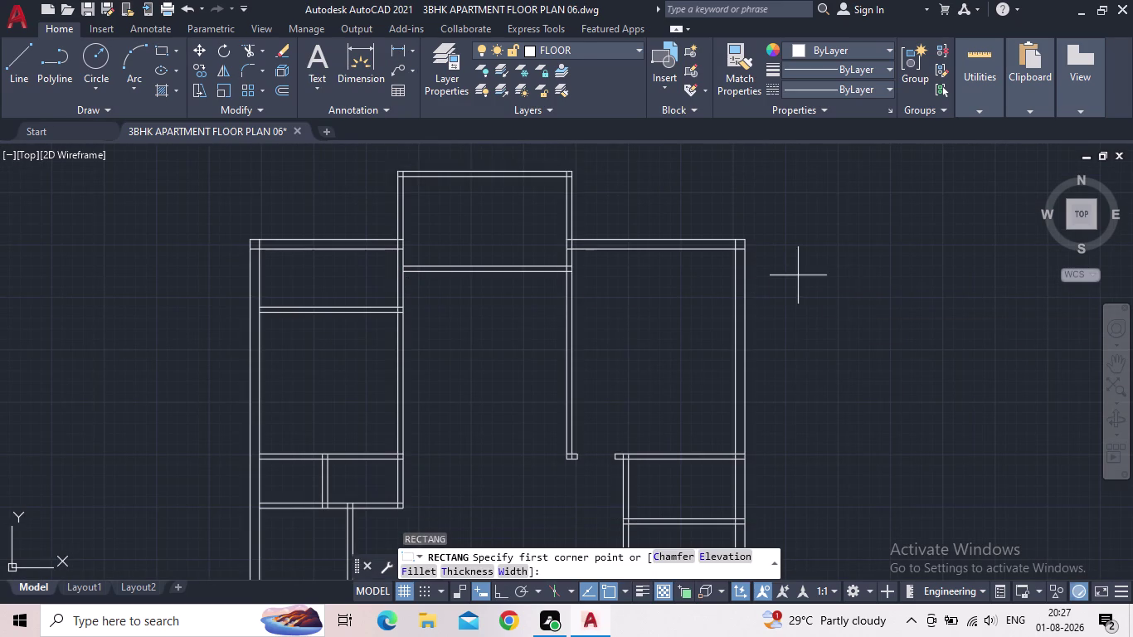
drag(852, 308, 880, 346)
middle_drag(898, 399, 840, 389)
scroll(down, 3)
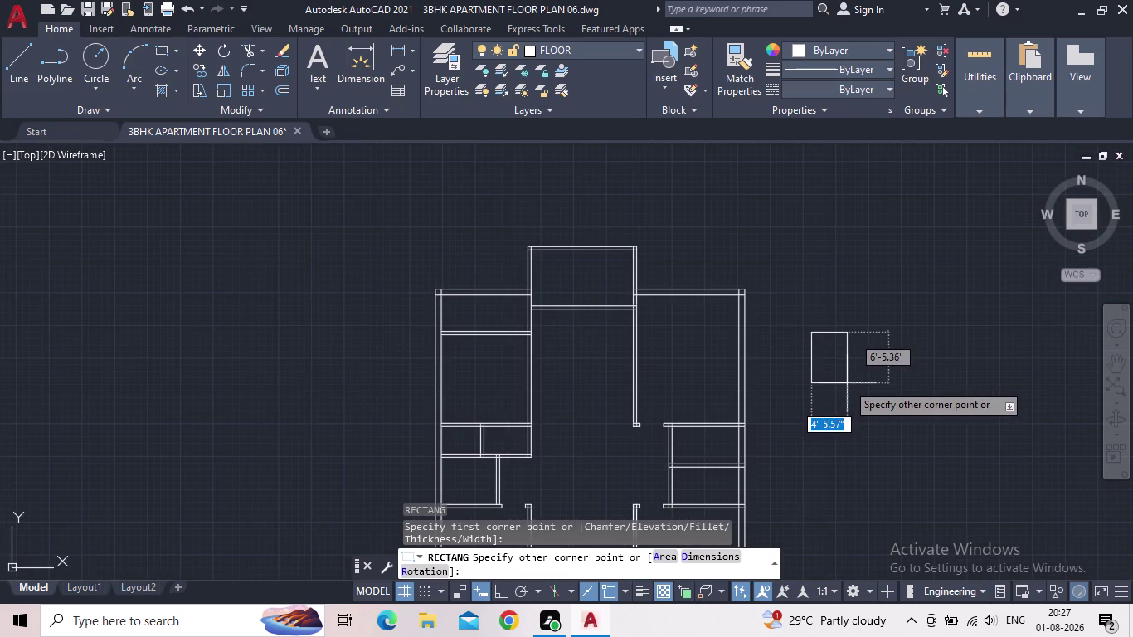
text(D)
key(space)
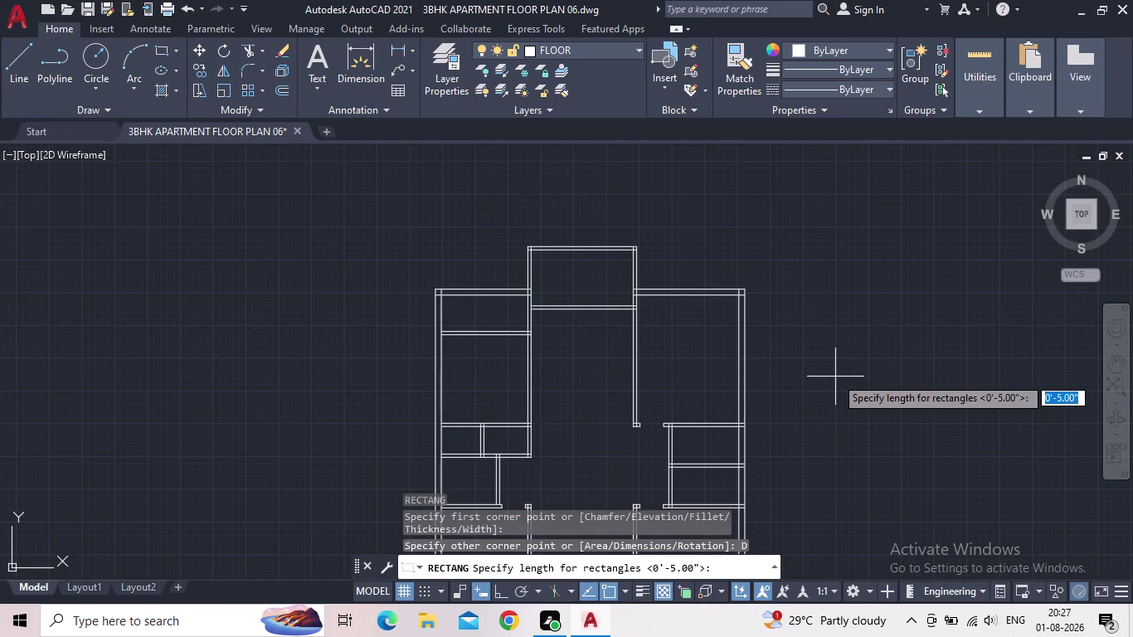
text(5")
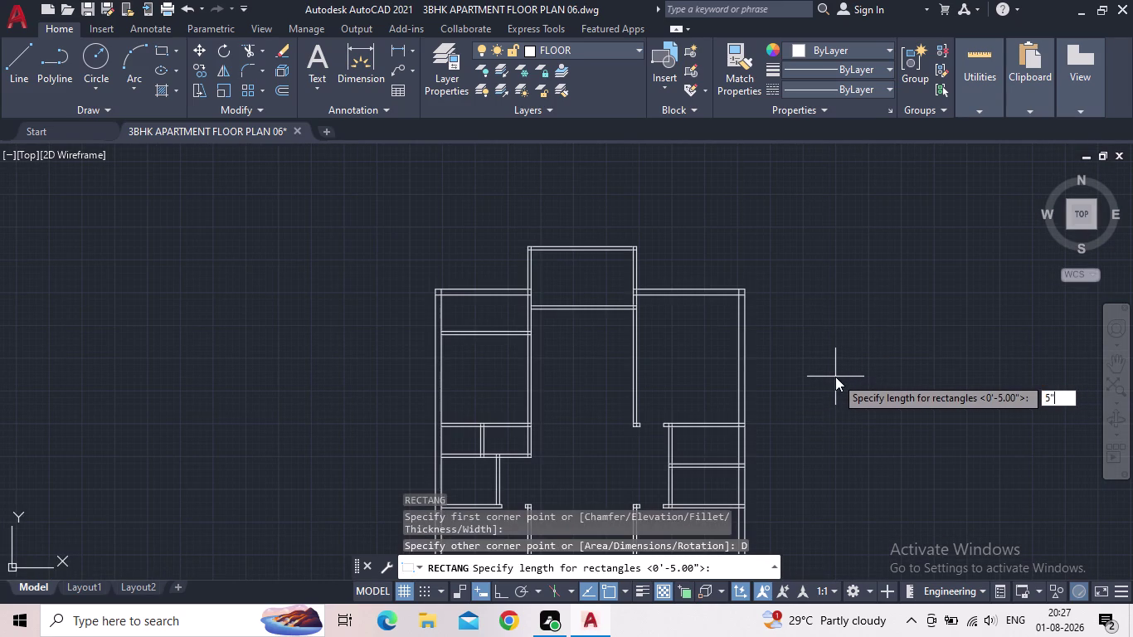
key(Return)
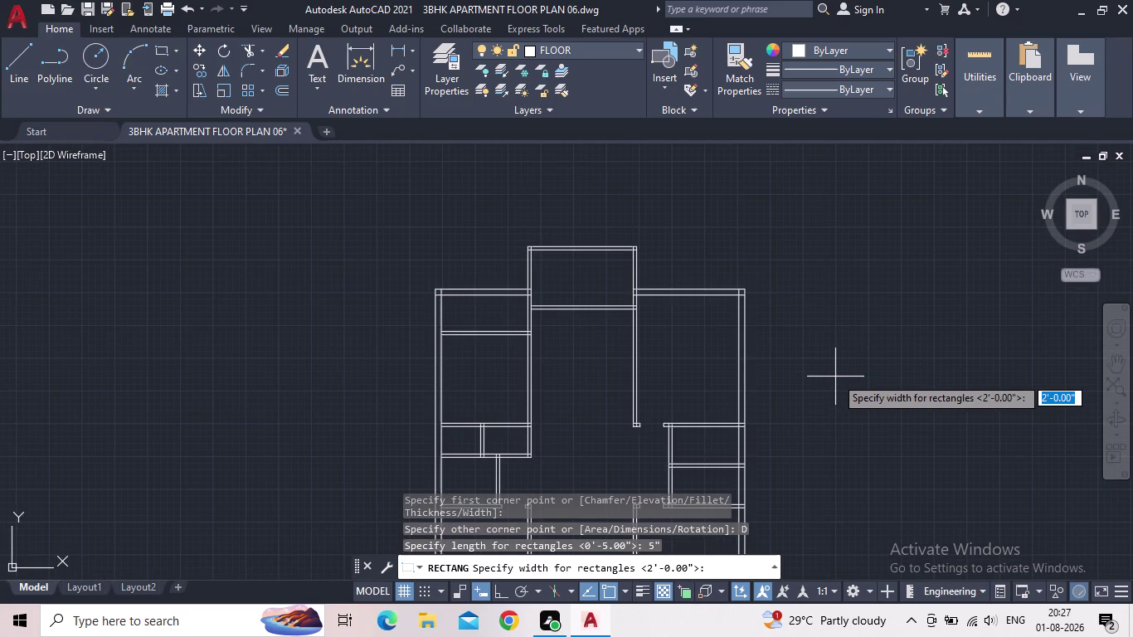
text(2'6)
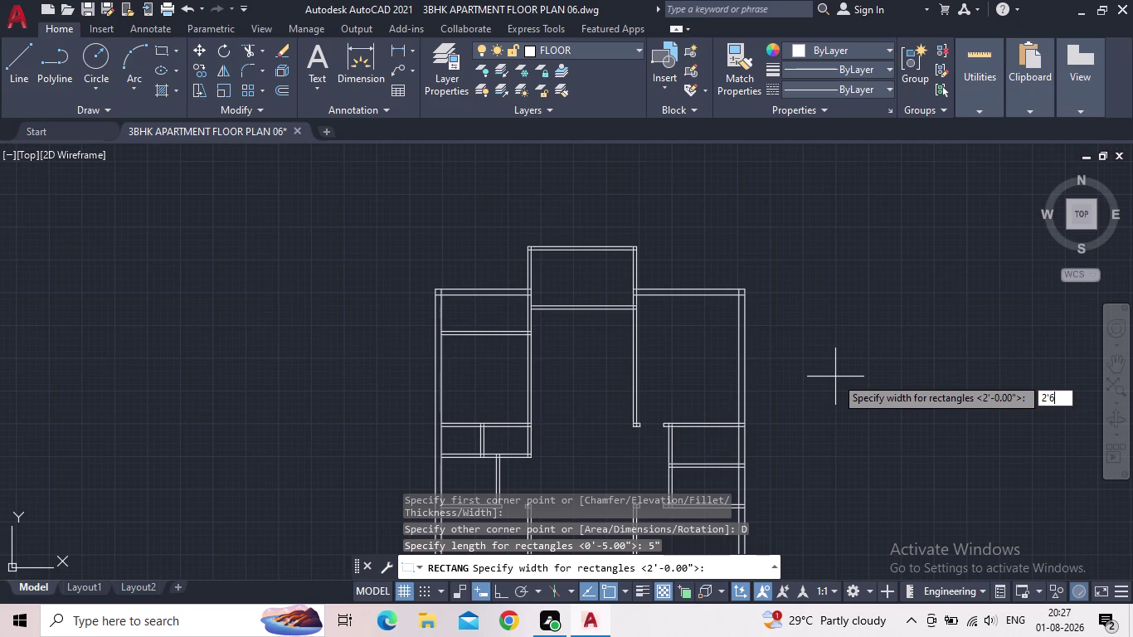
text(")
key(Return)
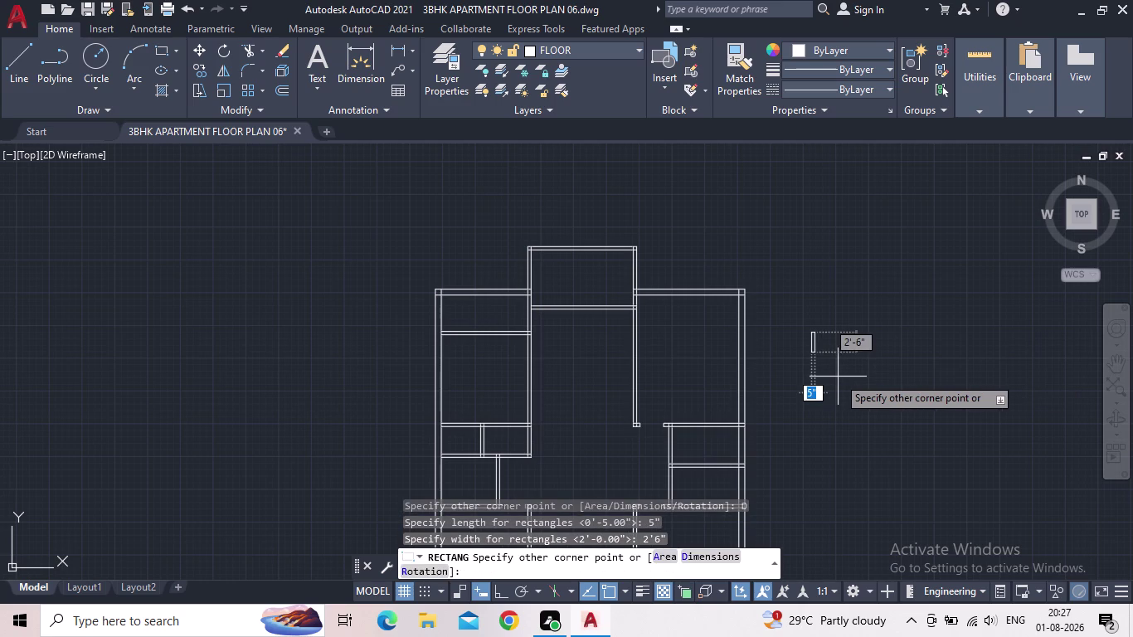
click(825, 382)
Pan over to the new 5" by 2'6" rectangle and select it.
scroll(up, 3)
middle_drag(785, 384, 360, 302)
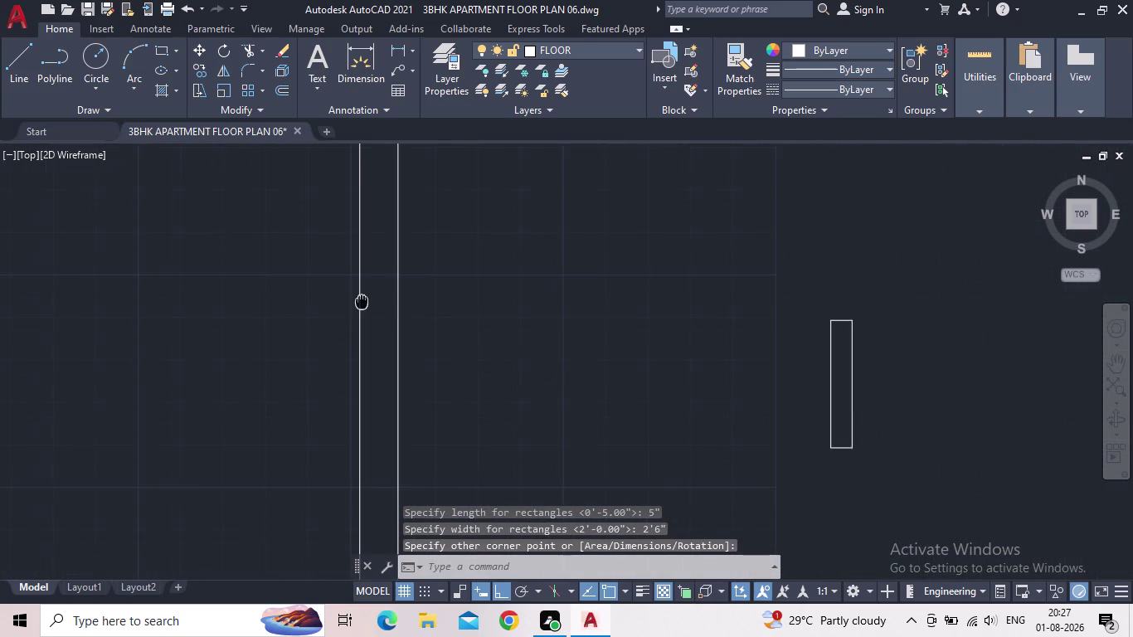
scroll(down, 3)
key(Escape)
drag(703, 446, 686, 415)
click(551, 253)
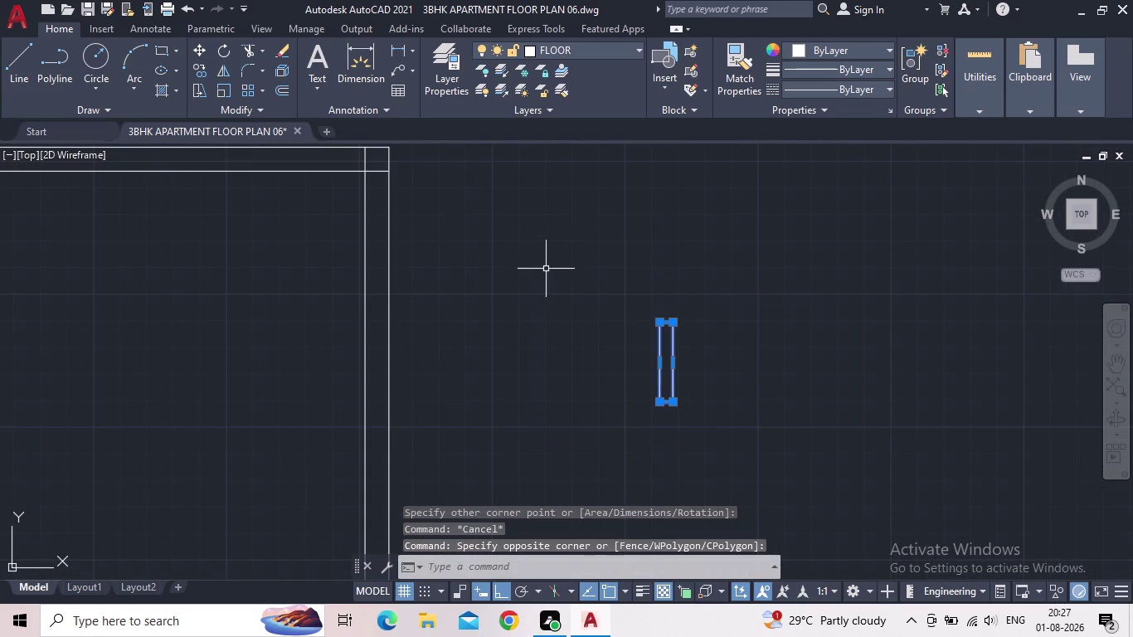
Copy the 2'6" rectangle from its bottom corner to the right of the original.
key(c)
key(o)
key(Return)
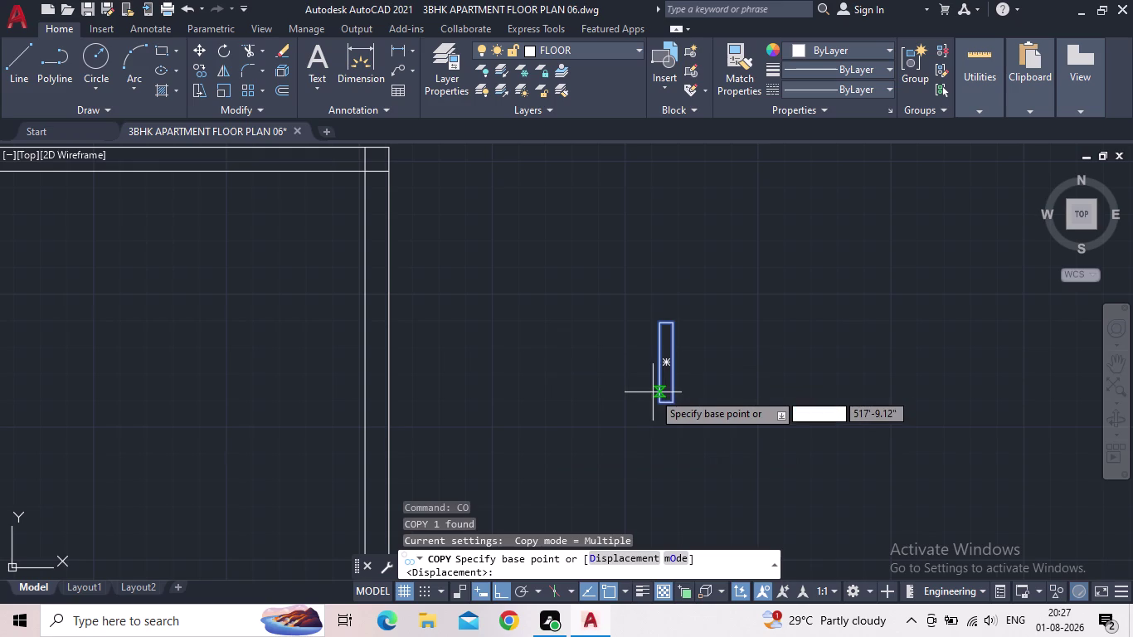
drag(658, 401, 672, 402)
click(831, 392)
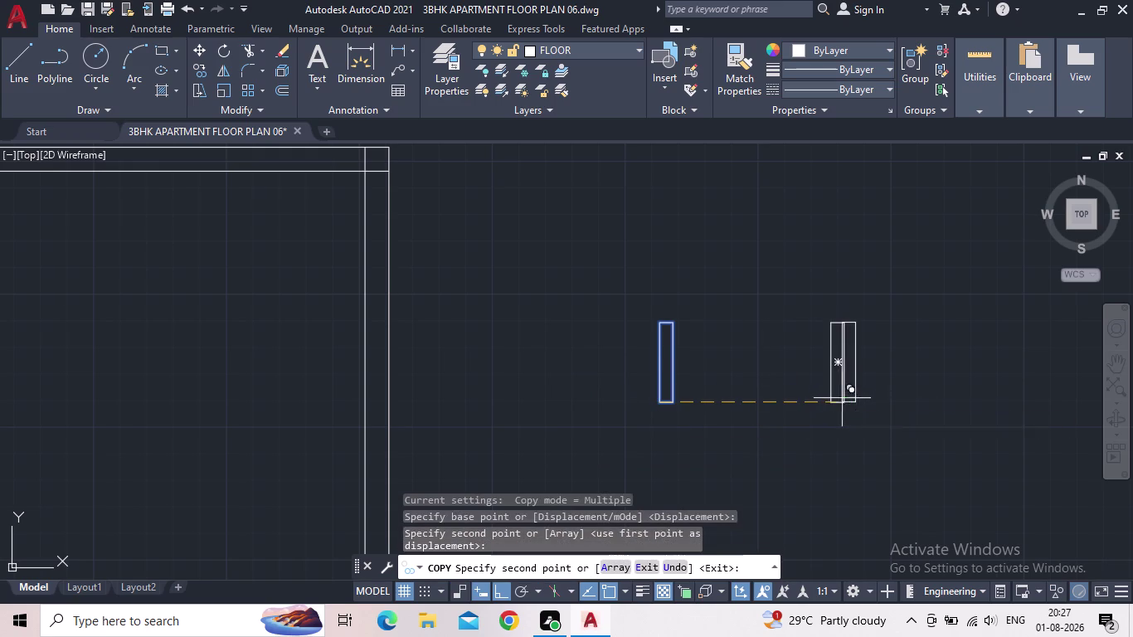
key(Escape)
drag(858, 429, 855, 422)
click(810, 351)
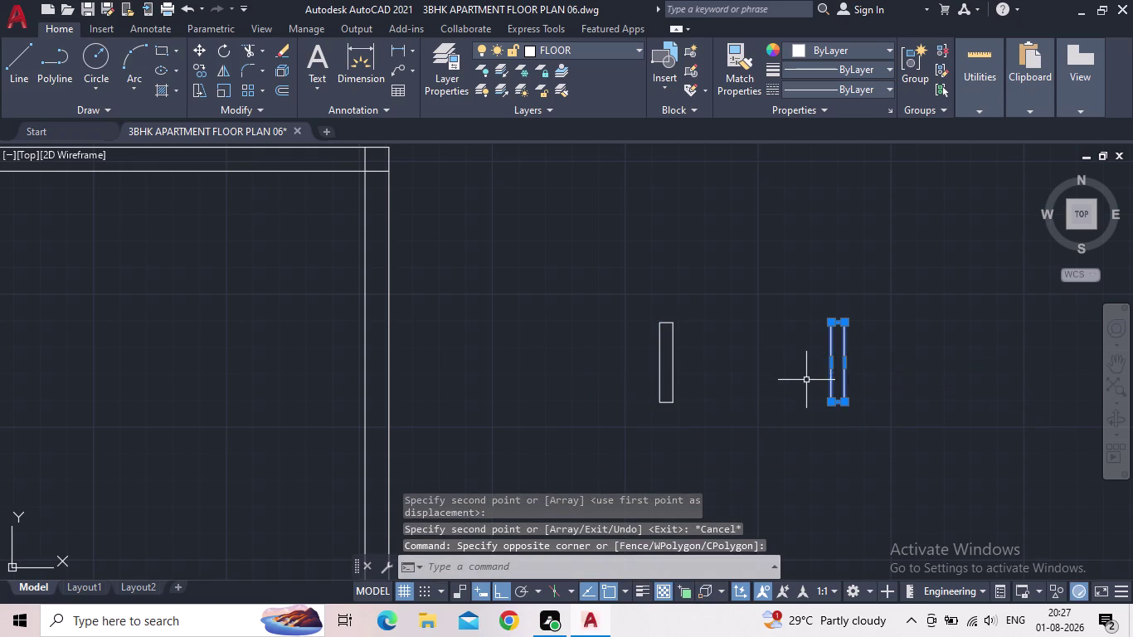
Rotate the copy 90° about its bottom corner so it lies horizontally.
key(r)
key(o)
key(Return)
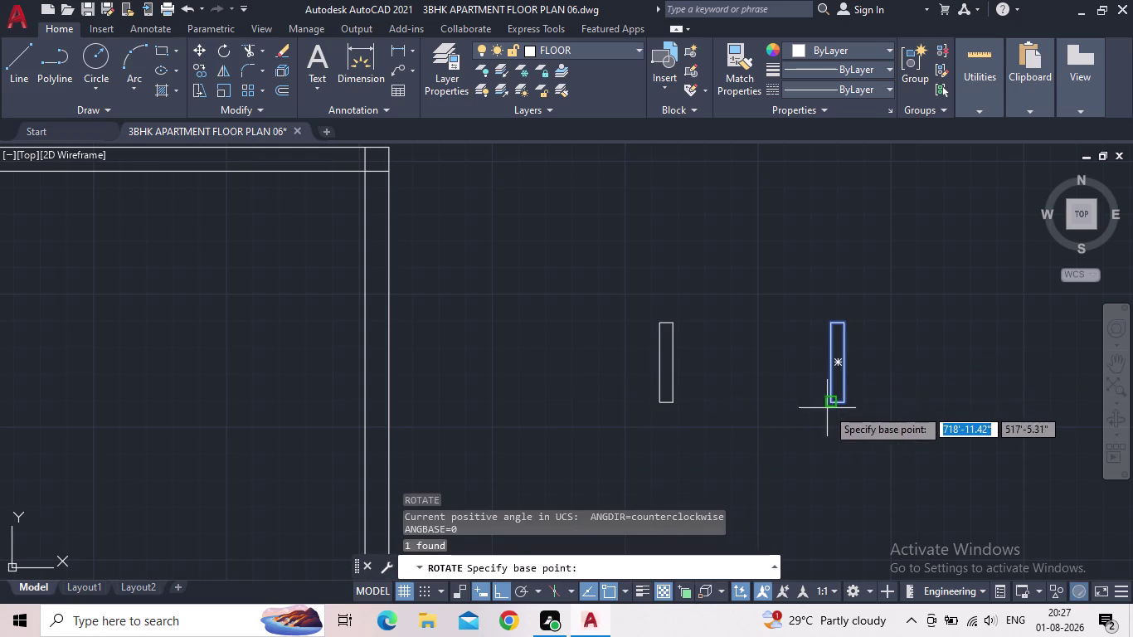
click(829, 408)
click(777, 299)
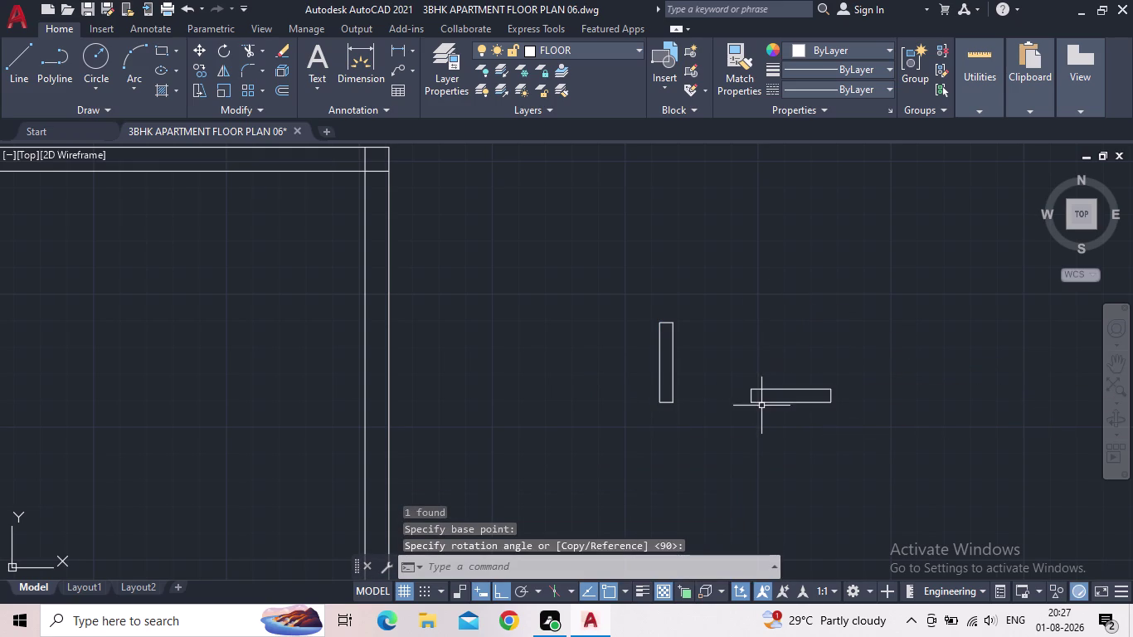
key(Escape)
Select the rotated rectangle and turn Ortho off.
scroll(down, 3)
middle_drag(793, 449, 808, 399)
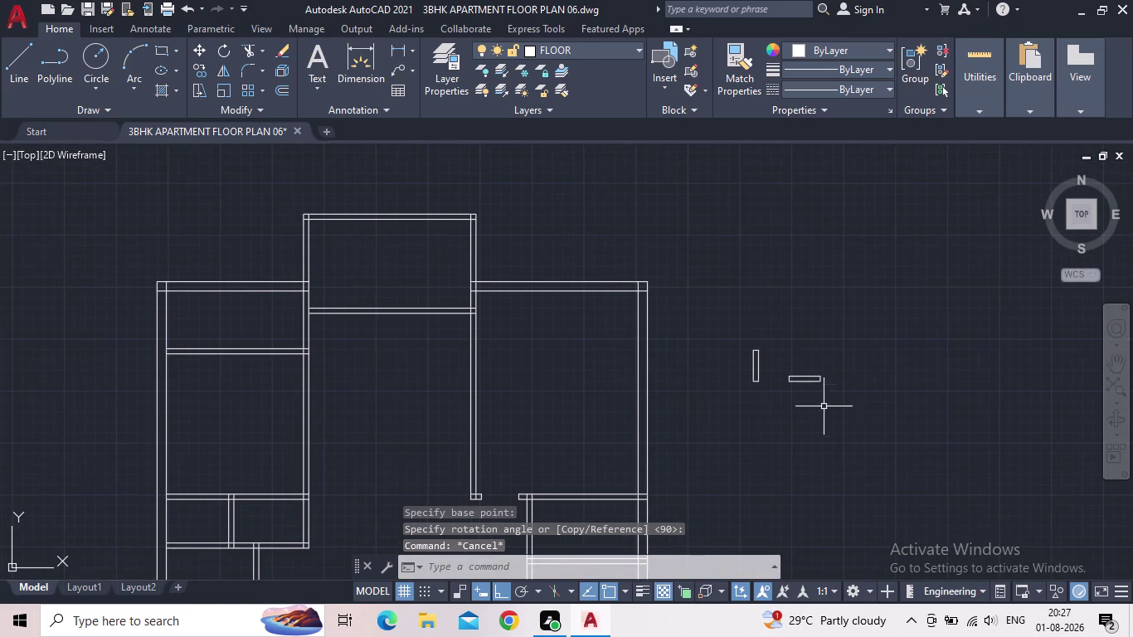
click(817, 396)
click(785, 360)
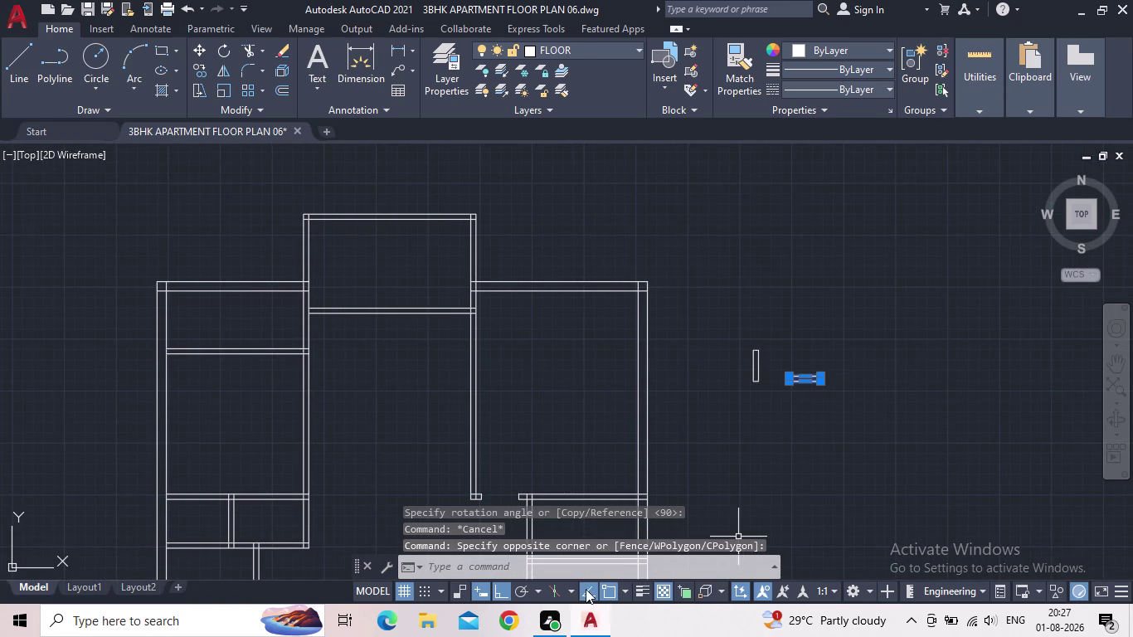
click(501, 590)
scroll(up, 3)
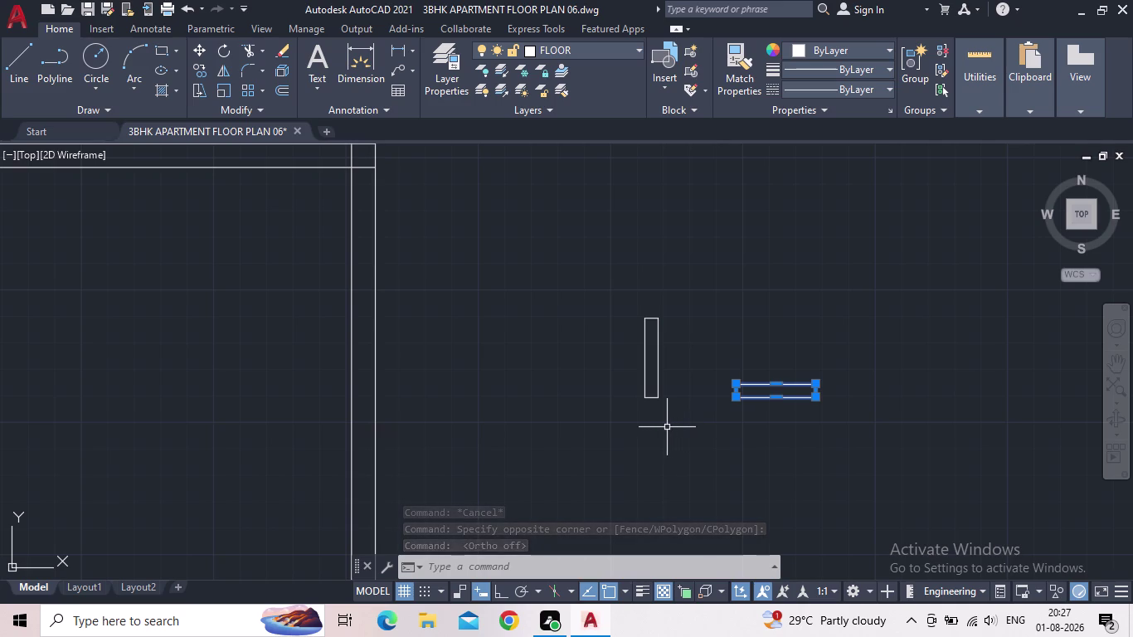
Start copying the horizontal rectangle from its left corner and move toward the plan.
key(c)
key(o)
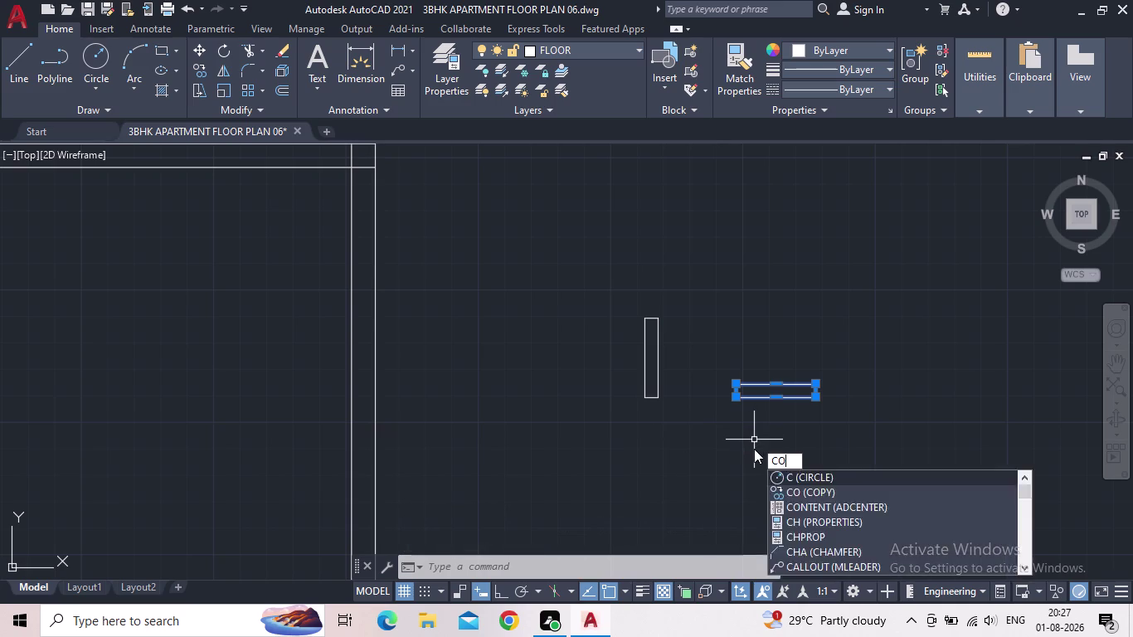
key(Return)
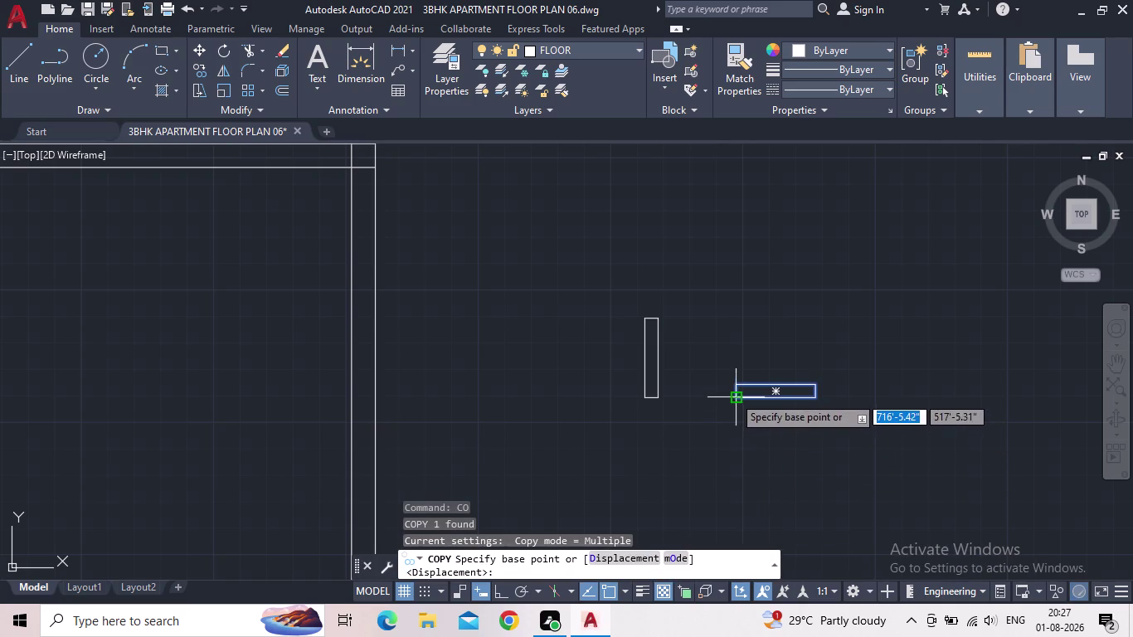
click(734, 395)
middle_drag(472, 393, 577, 356)
scroll(down, 3)
scroll(down, 3)
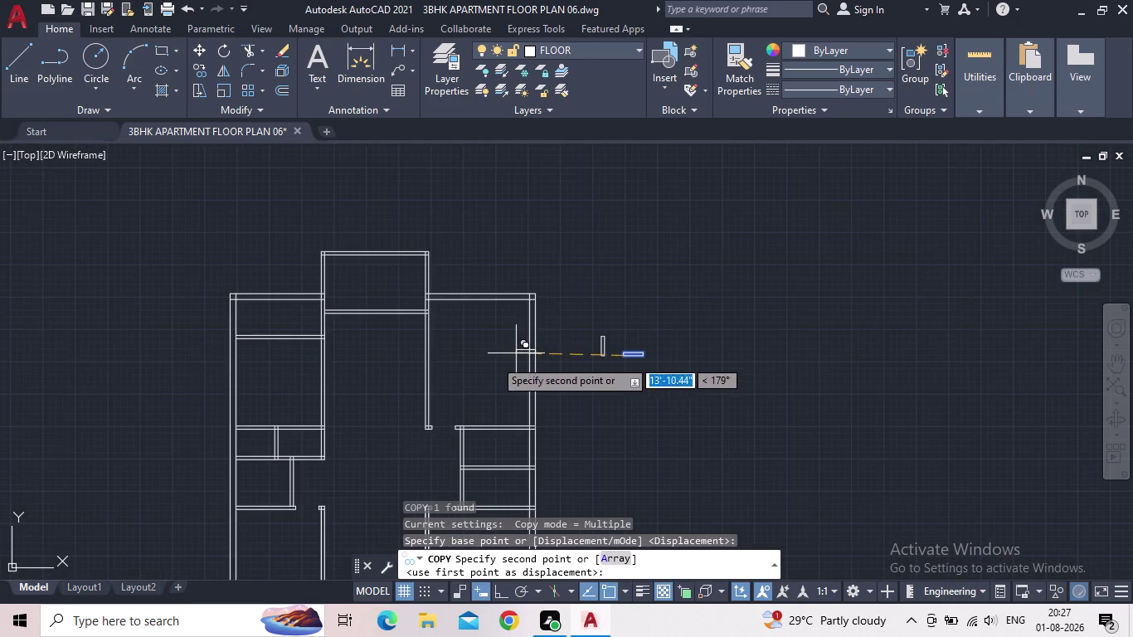
middle_drag(466, 384, 527, 233)
scroll(up, 3)
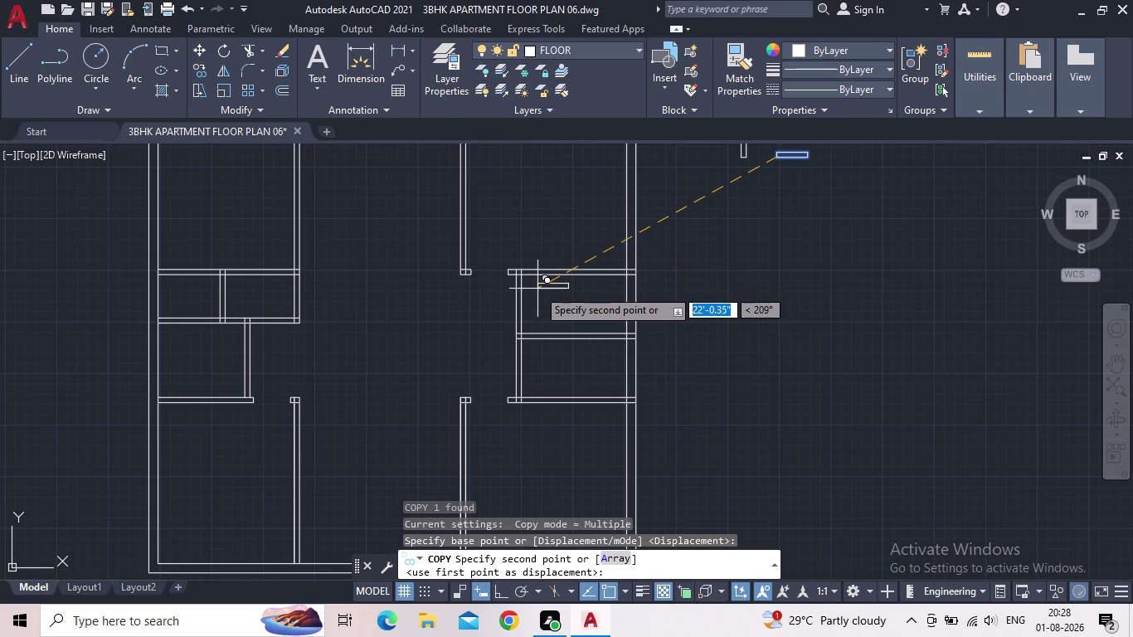
scroll(up, 3)
scroll(up, 3)
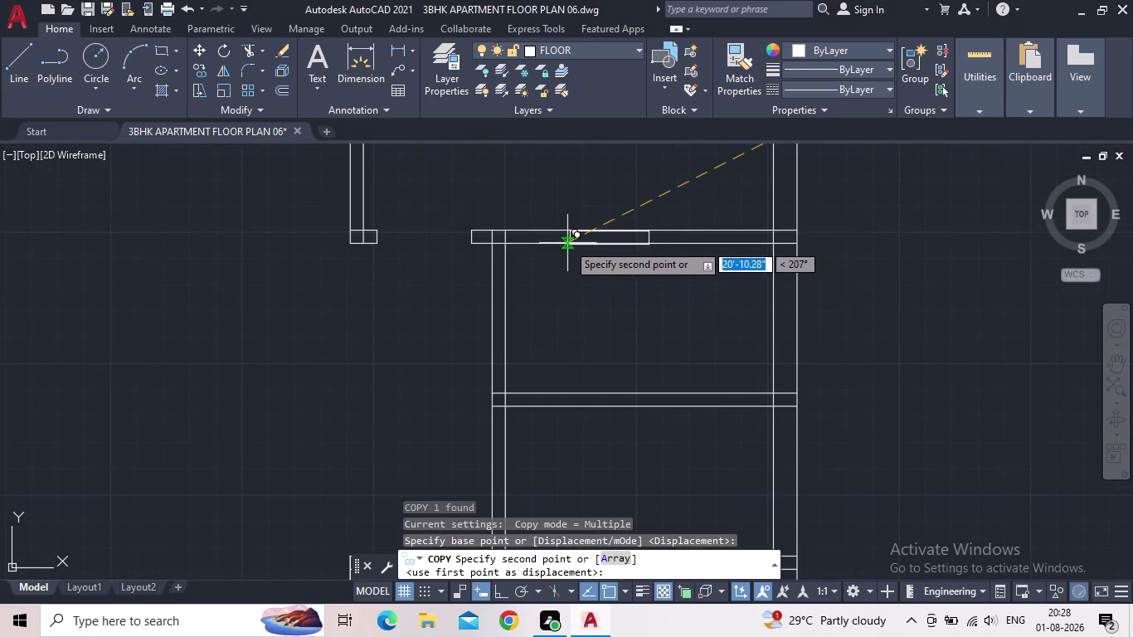
scroll(down, 3)
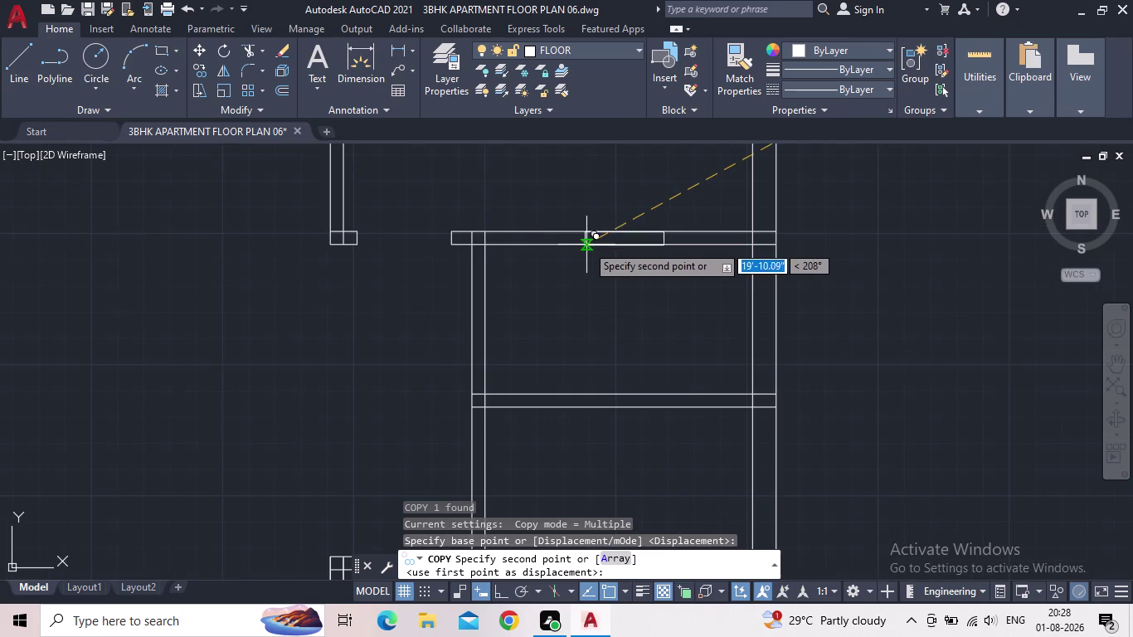
scroll(up, 3)
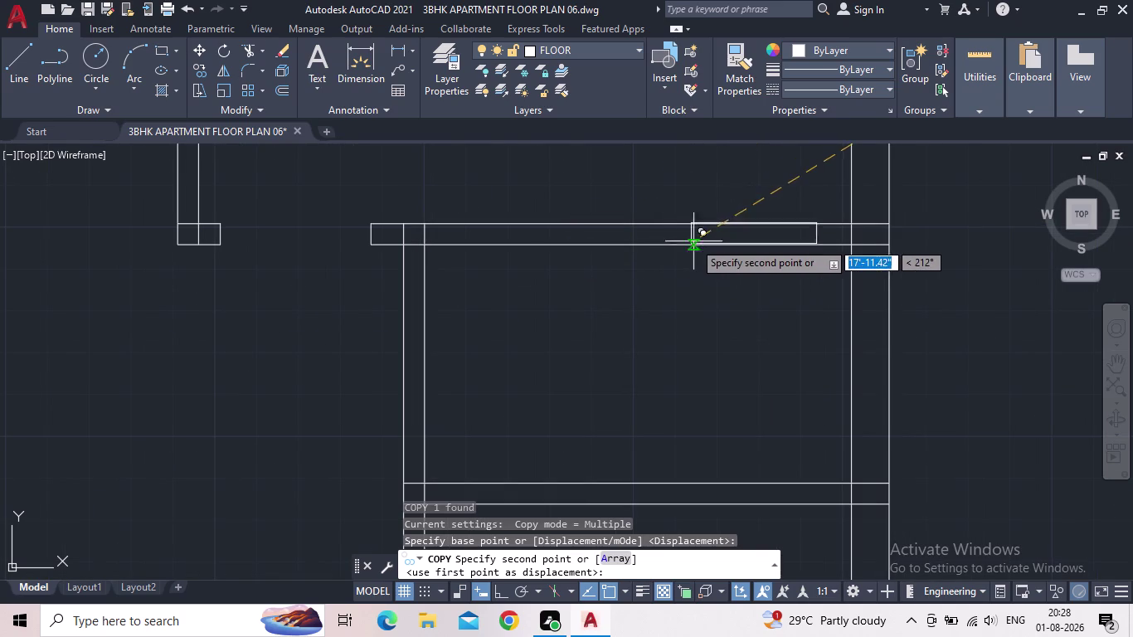
scroll(down, 3)
Line the view up on the target wall opening.
middle_drag(700, 249, 671, 350)
scroll(down, 3)
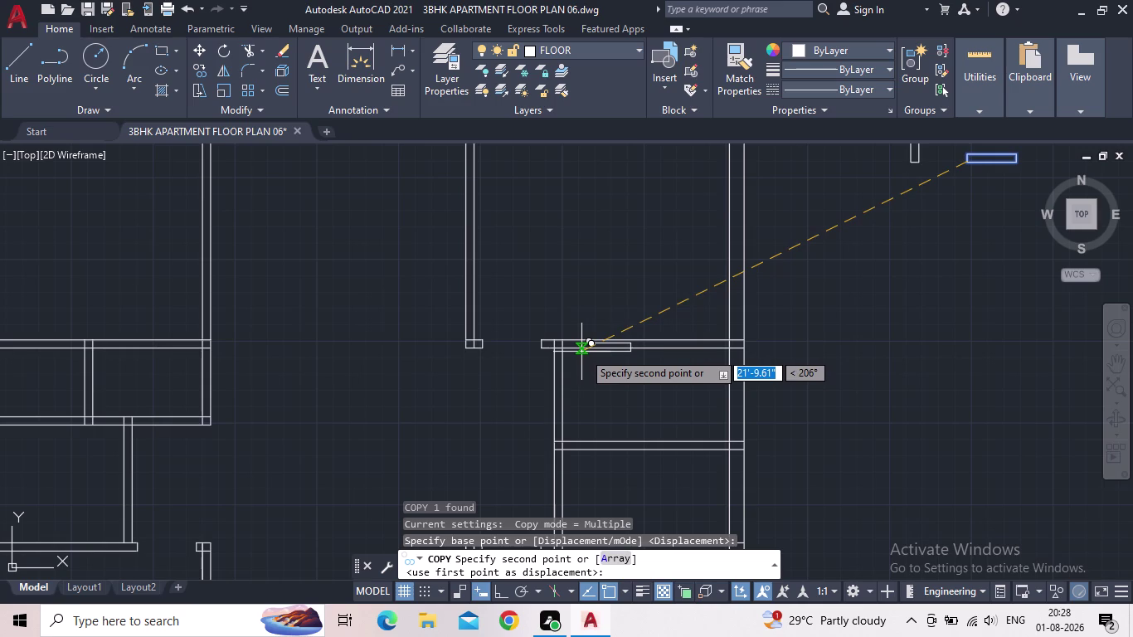
scroll(up, 3)
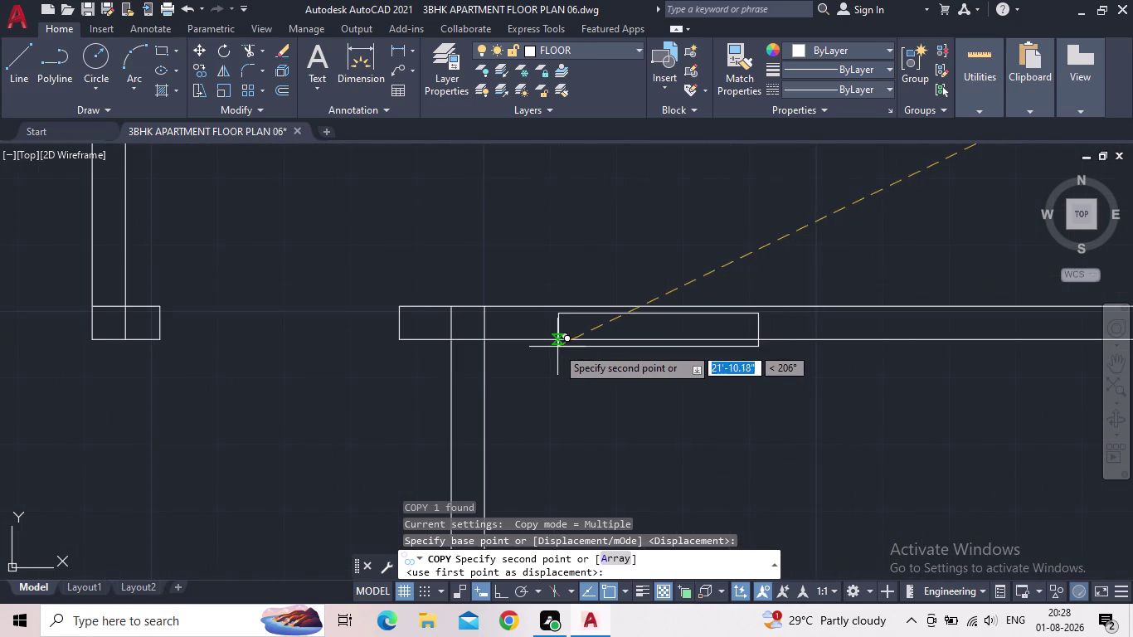
scroll(down, 3)
scroll(down, 3)
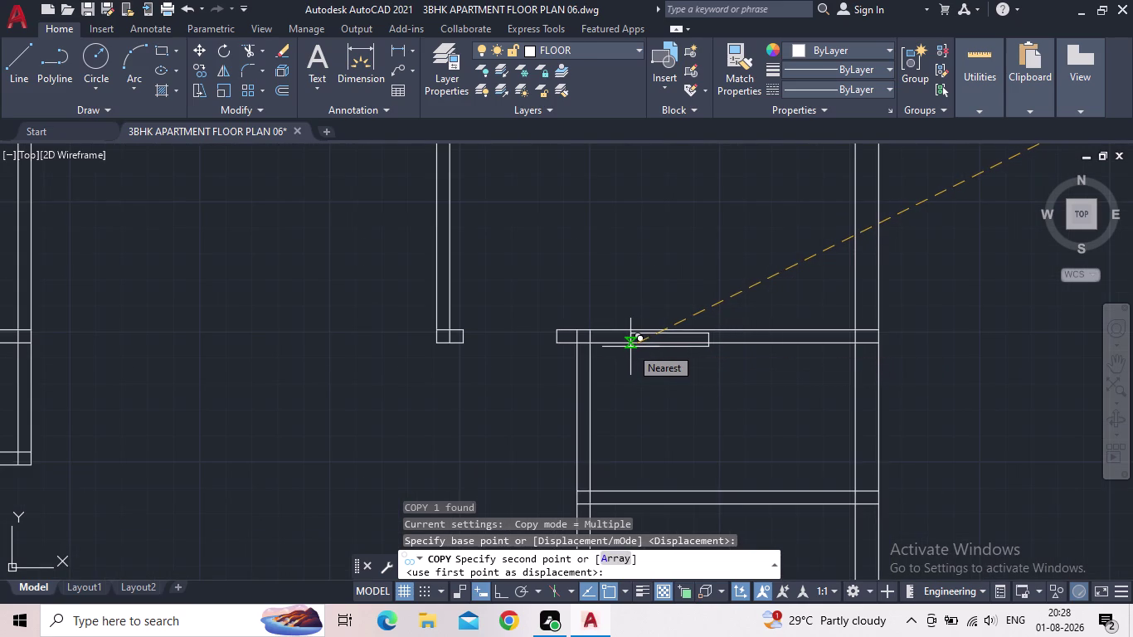
scroll(up, 3)
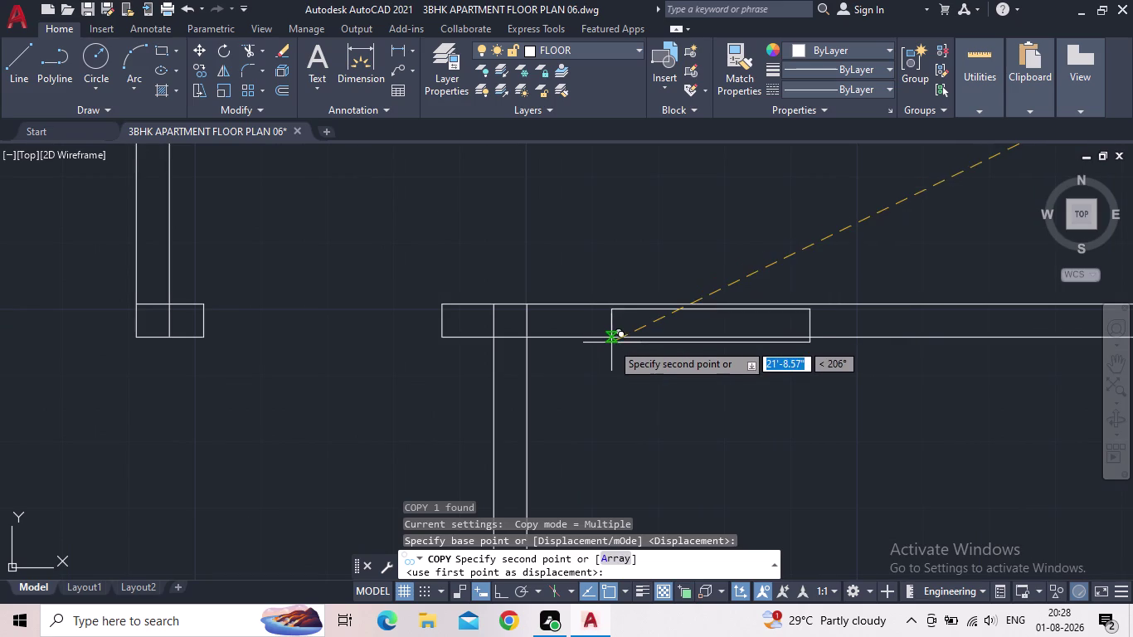
scroll(up, 3)
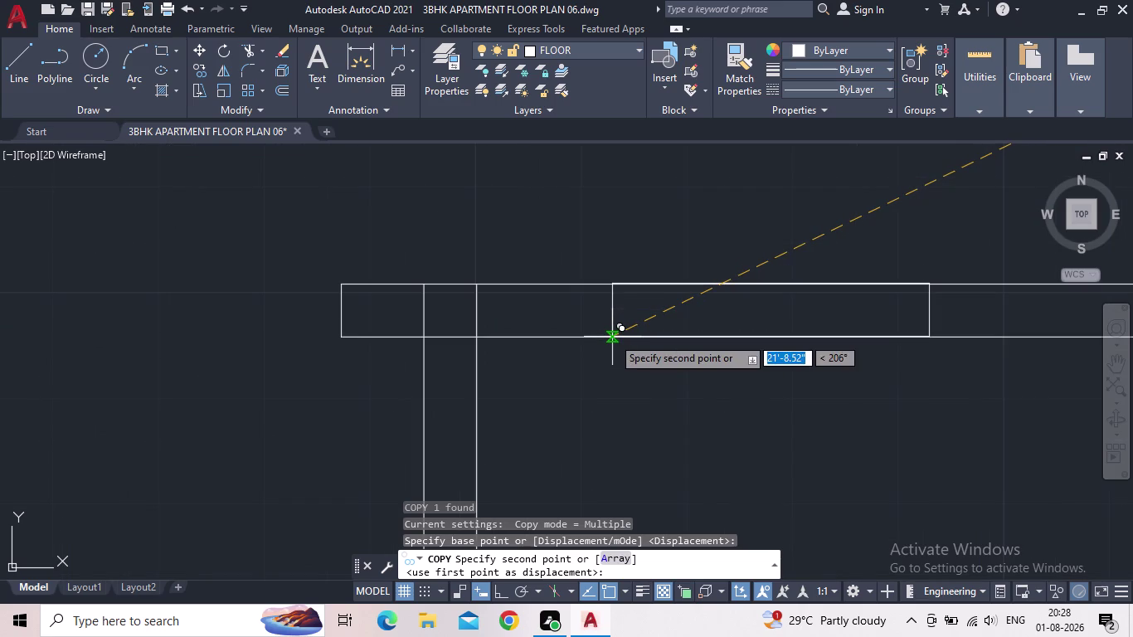
scroll(down, 3)
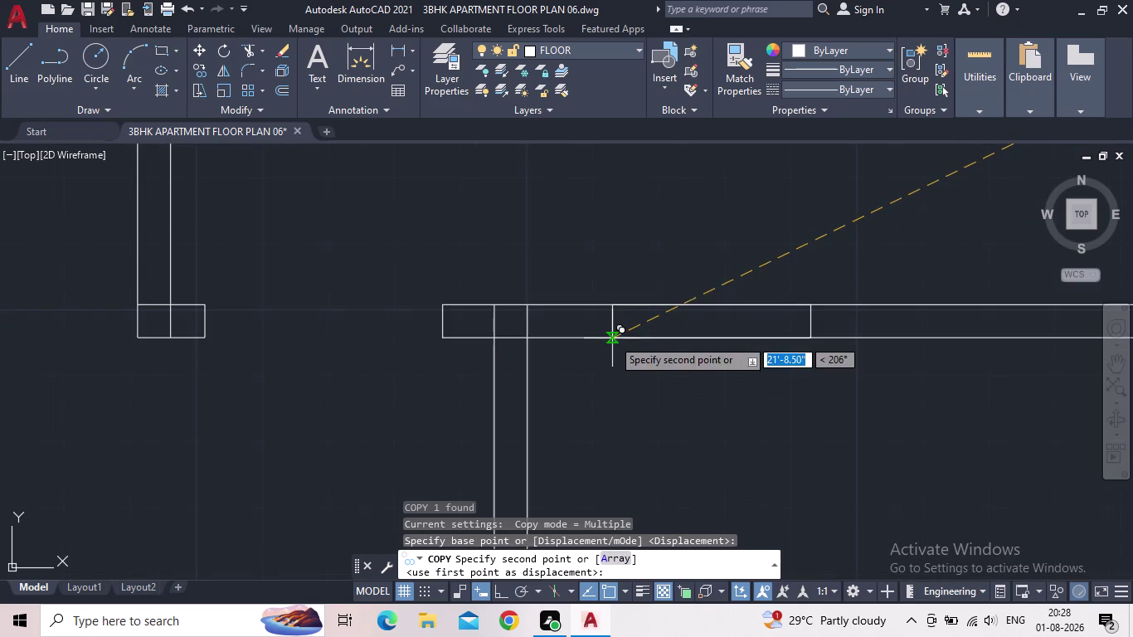
scroll(down, 3)
middle_drag(820, 387, 606, 435)
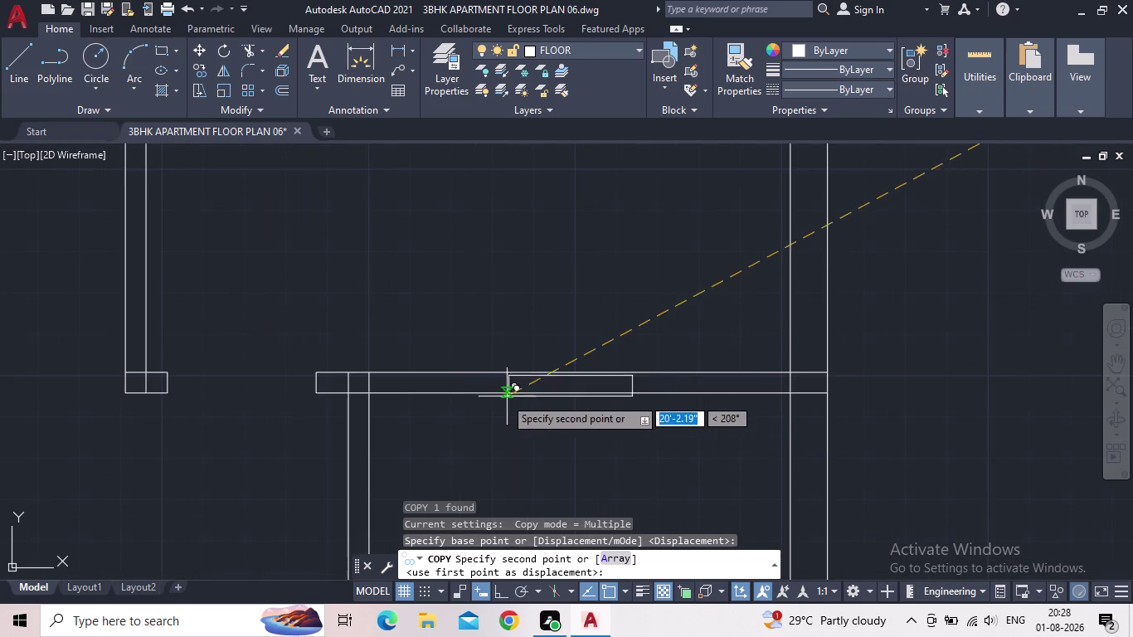
middle_drag(549, 401, 684, 400)
scroll(up, 3)
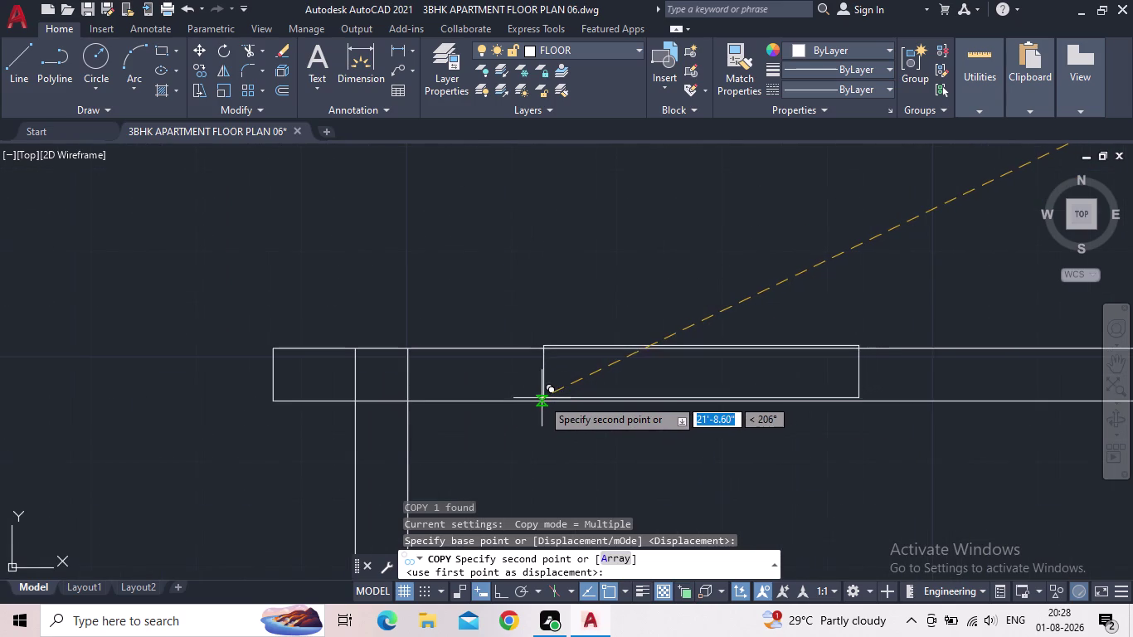
Drop copies into the wall opening and the lower wall, then end the copy.
click(540, 400)
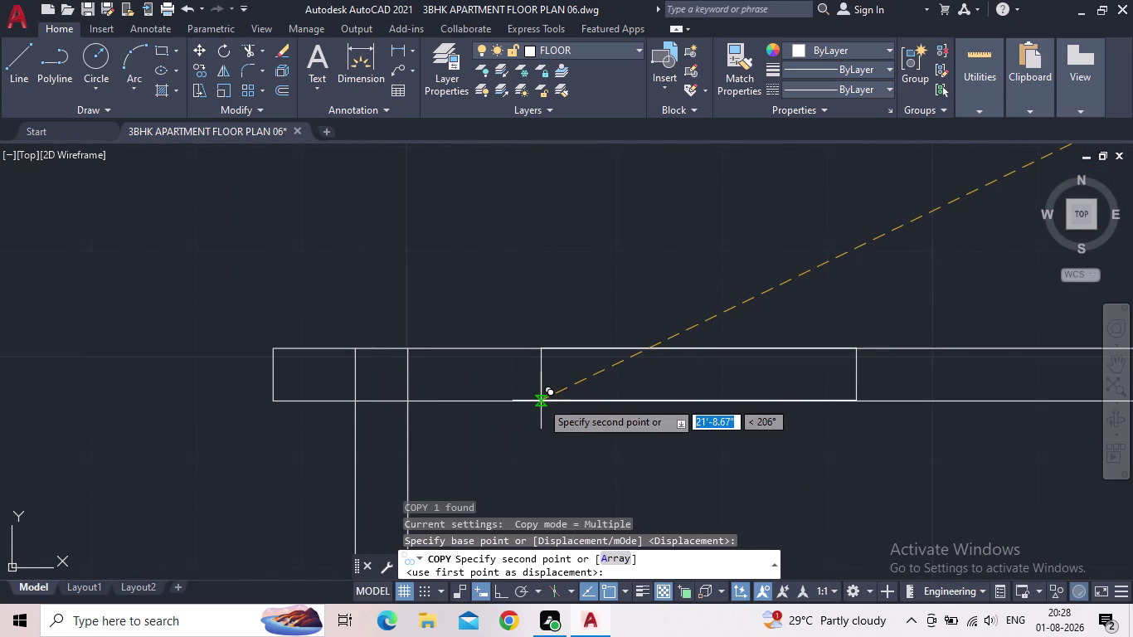
middle_drag(596, 447, 651, 287)
scroll(down, 3)
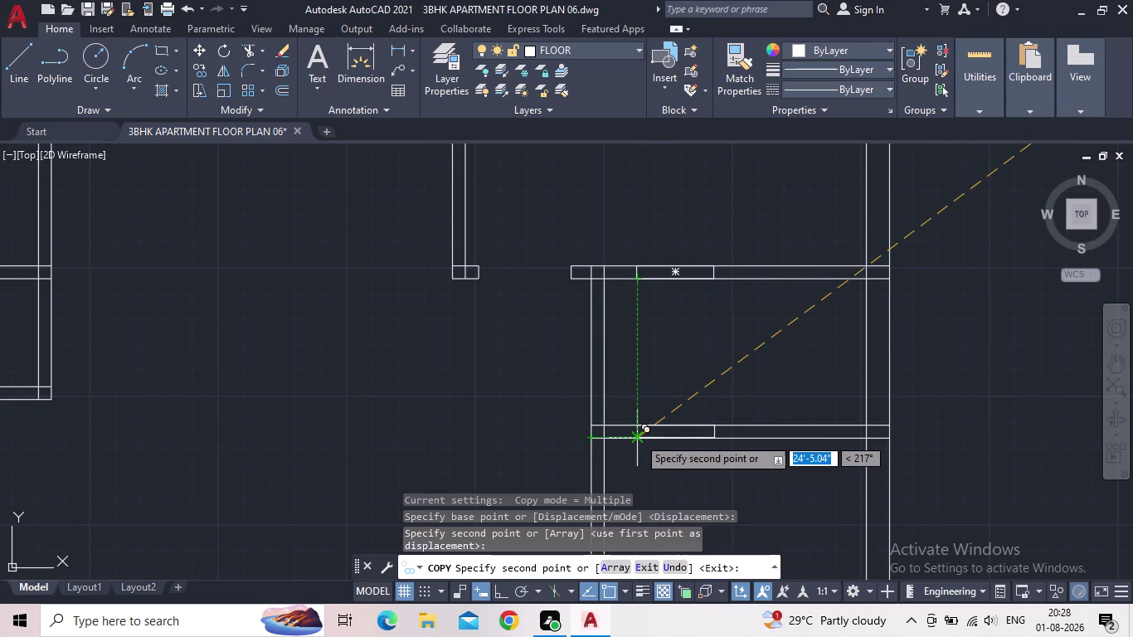
click(638, 437)
scroll(down, 3)
middle_click(686, 346)
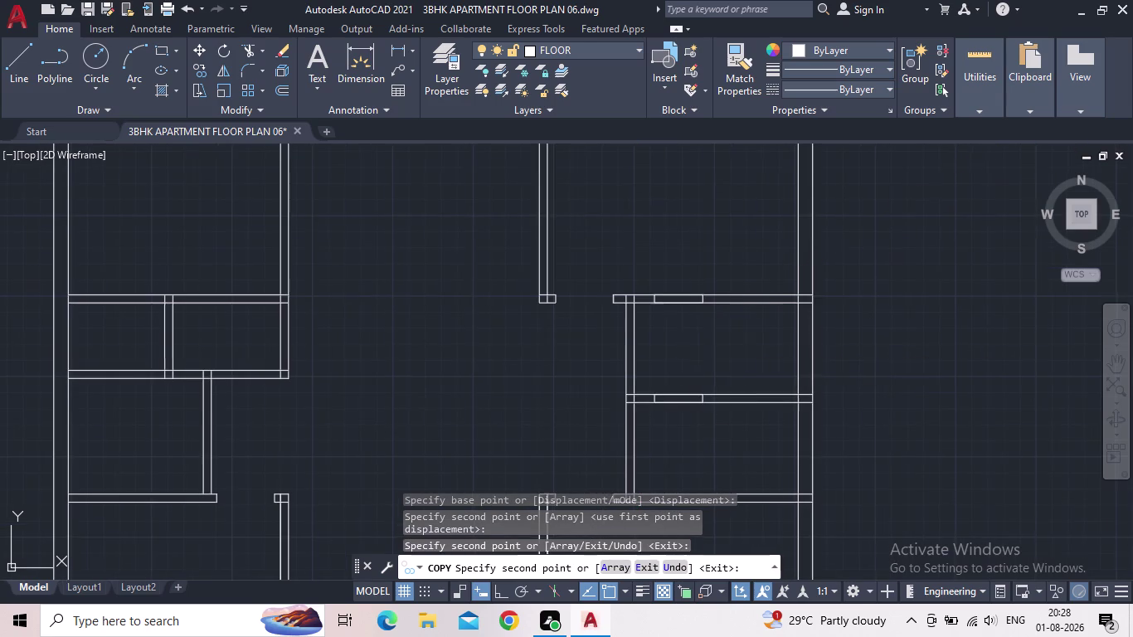
key(Escape)
scroll(down, 3)
middle_drag(690, 341, 698, 327)
scroll(down, 3)
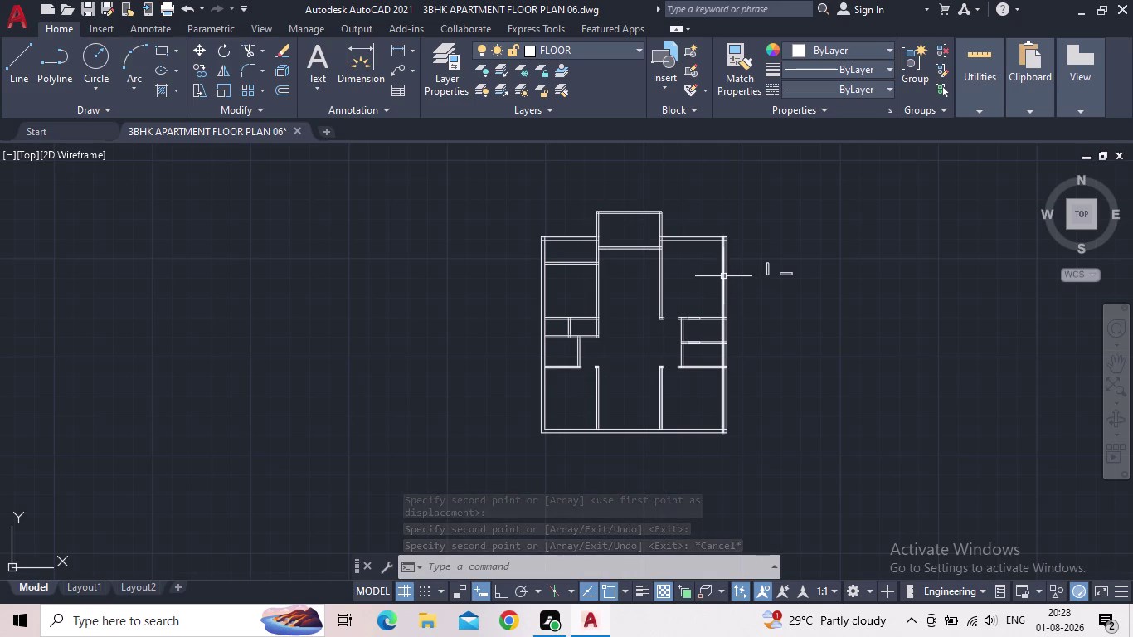
Copy the small horizontal 2'-6" window rectangle, using its left endpoint as base point.
middle_drag(735, 248, 739, 321)
scroll(up, 3)
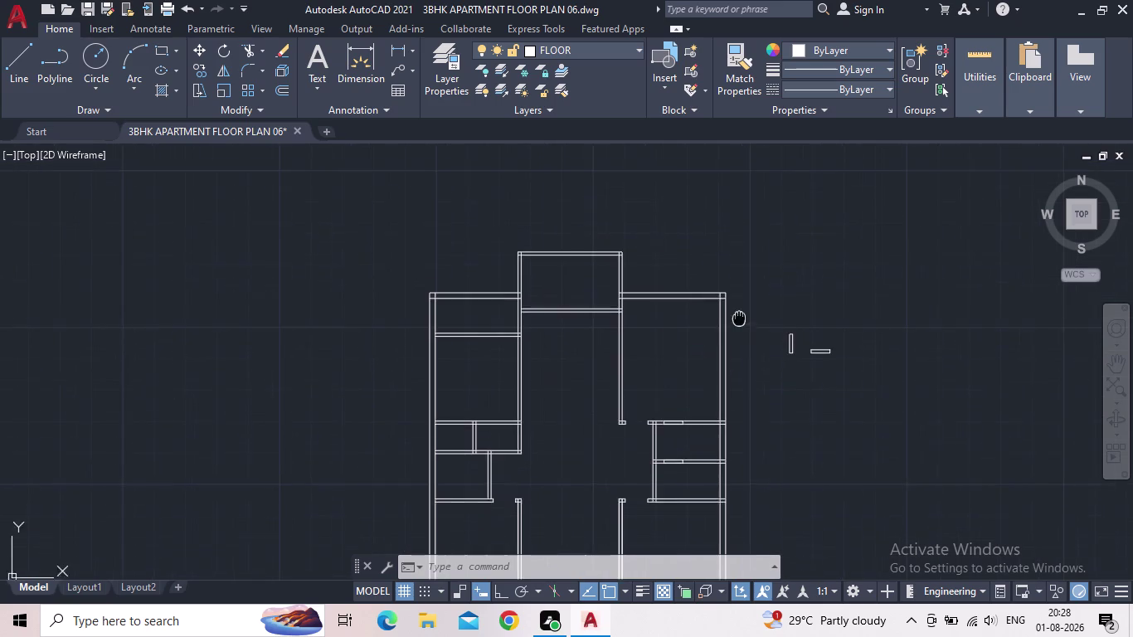
scroll(up, 3)
drag(810, 361, 796, 340)
click(713, 279)
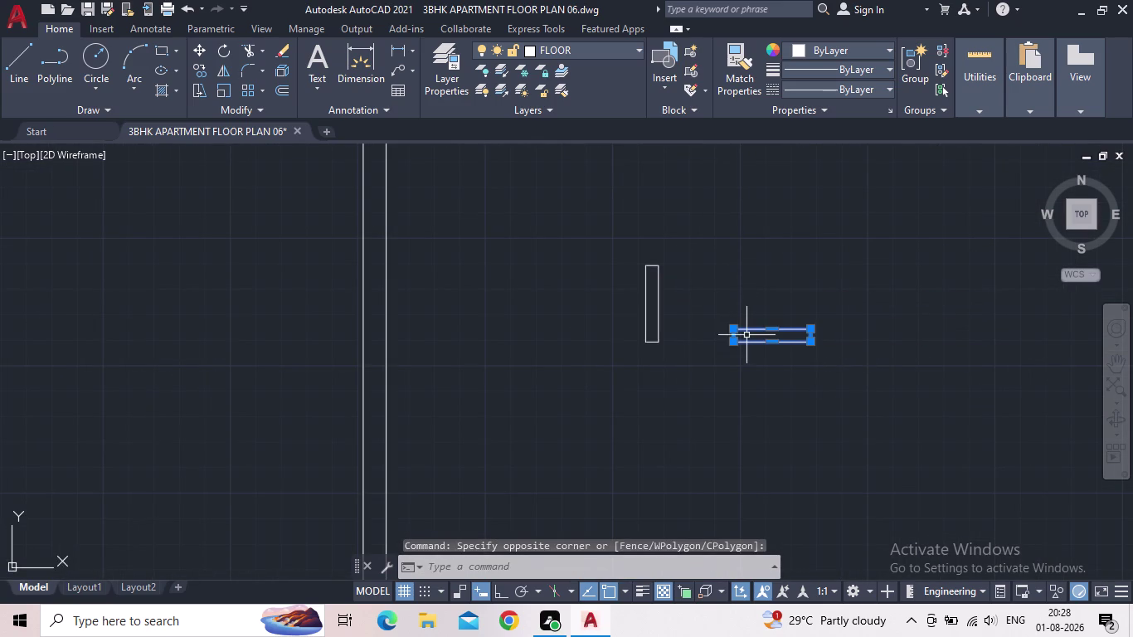
key(c)
key(o)
key(Return)
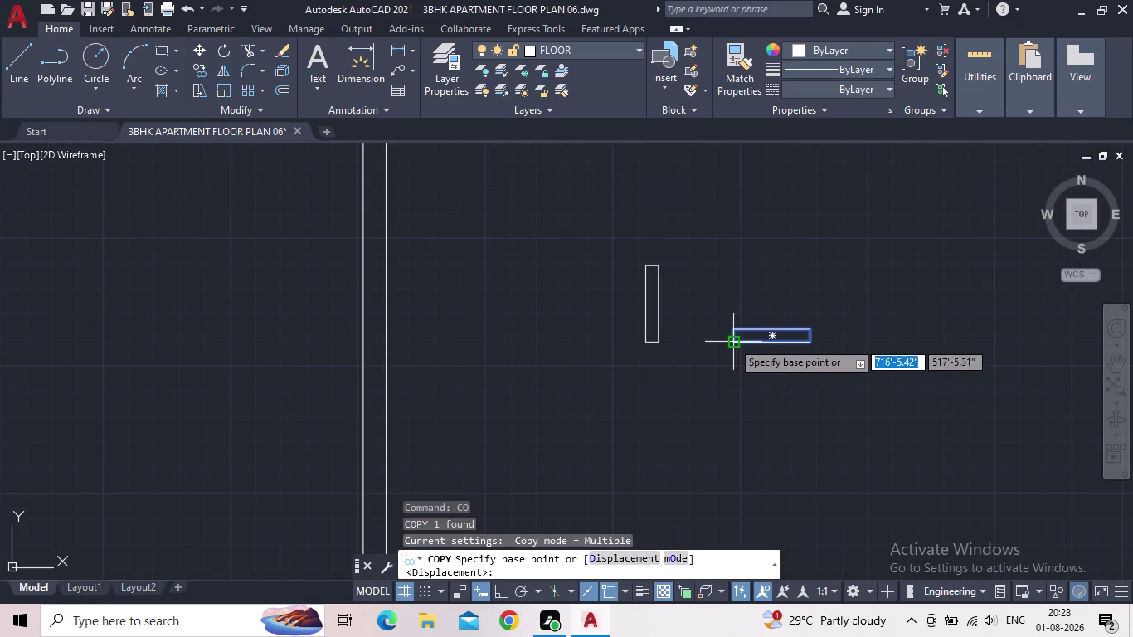
click(735, 341)
Place the rectangle copy in the upper-left interior wall opening.
middle_drag(519, 277, 684, 325)
scroll(down, 3)
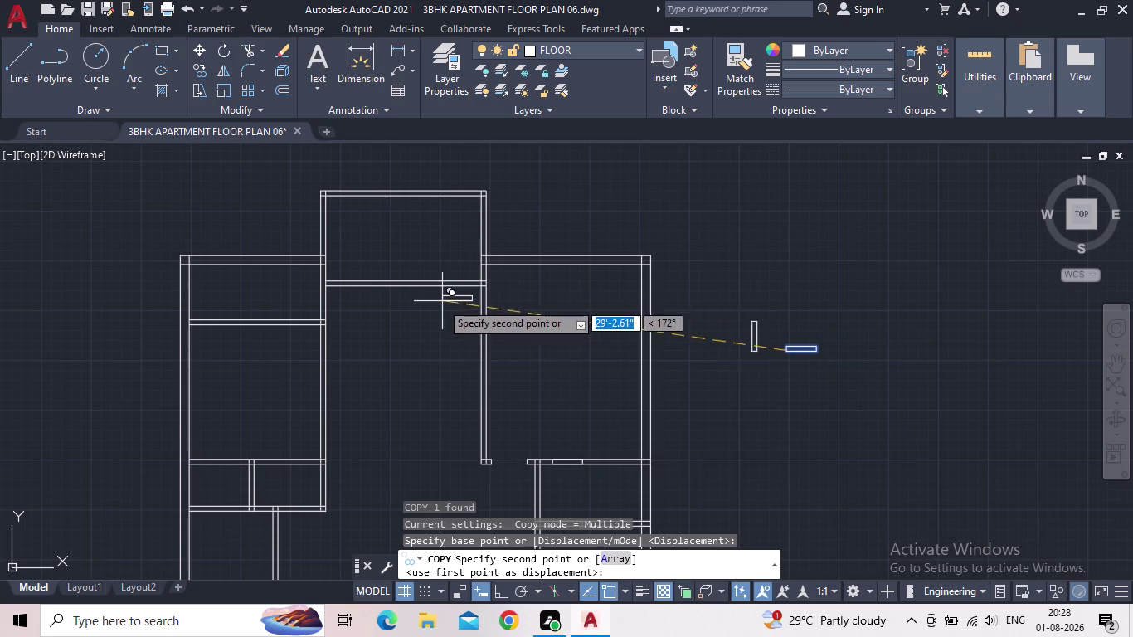
middle_drag(441, 326, 610, 333)
scroll(up, 3)
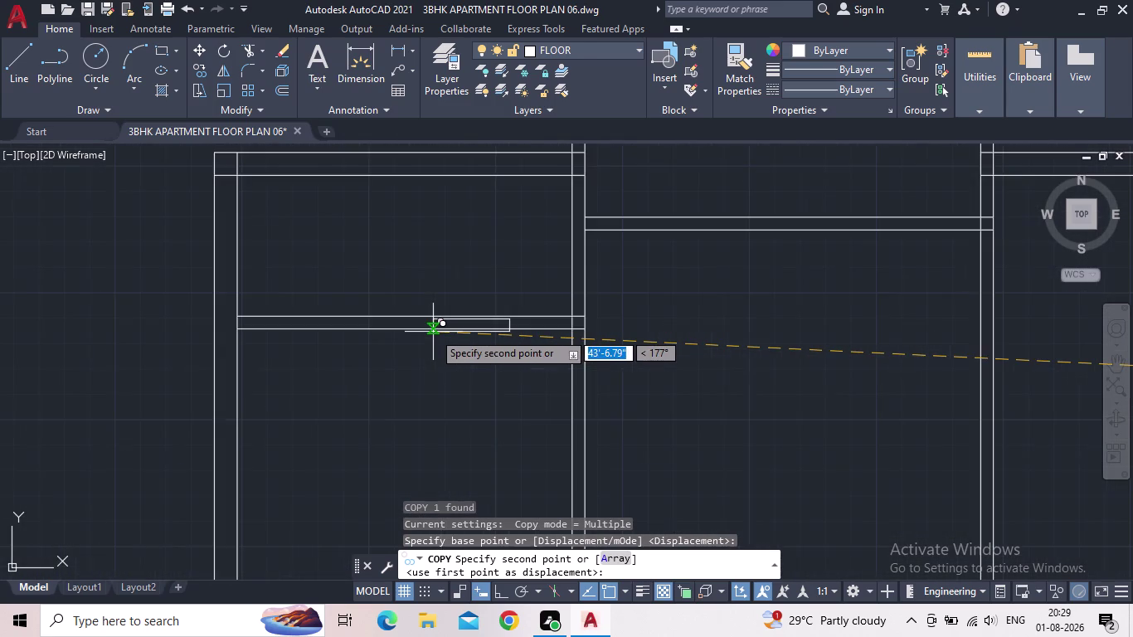
scroll(down, 3)
scroll(down, 3)
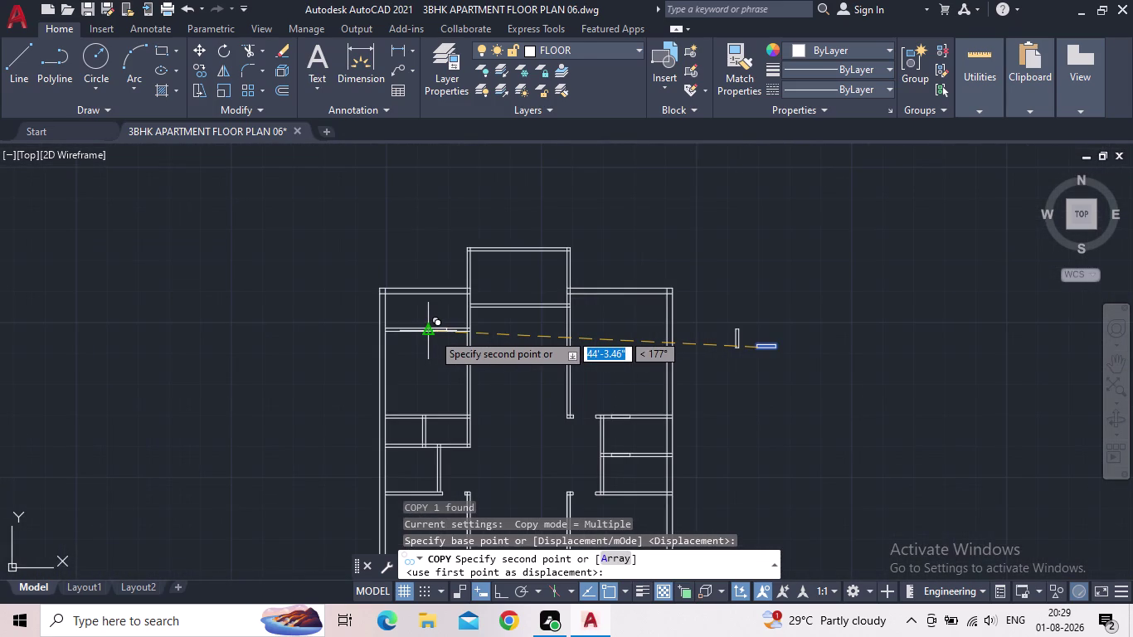
scroll(up, 3)
scroll(up, 3)
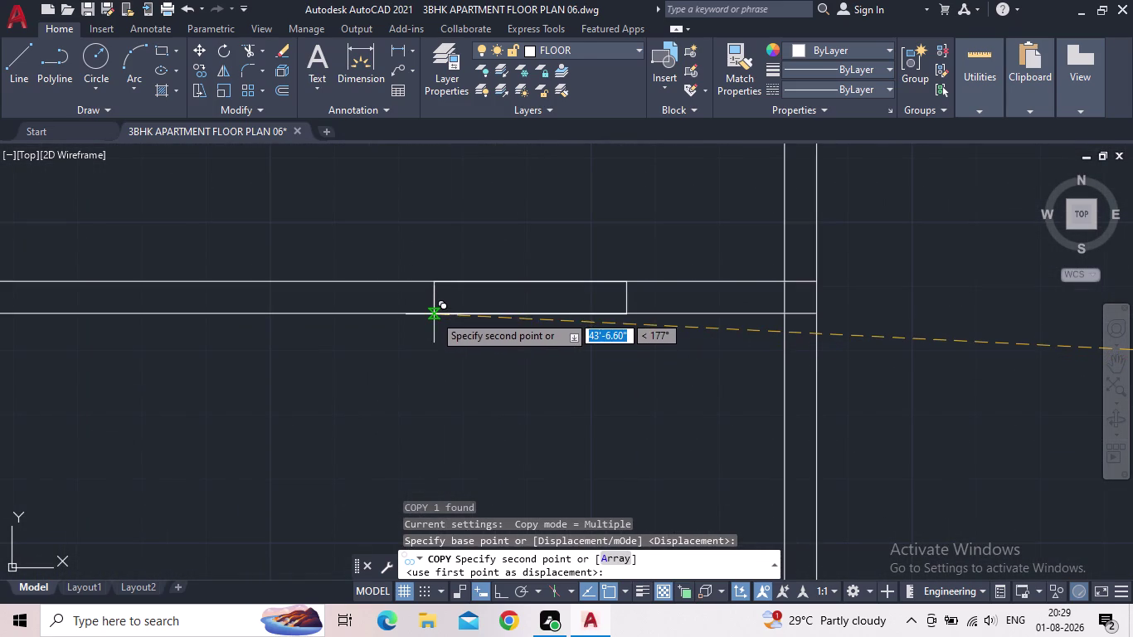
click(434, 314)
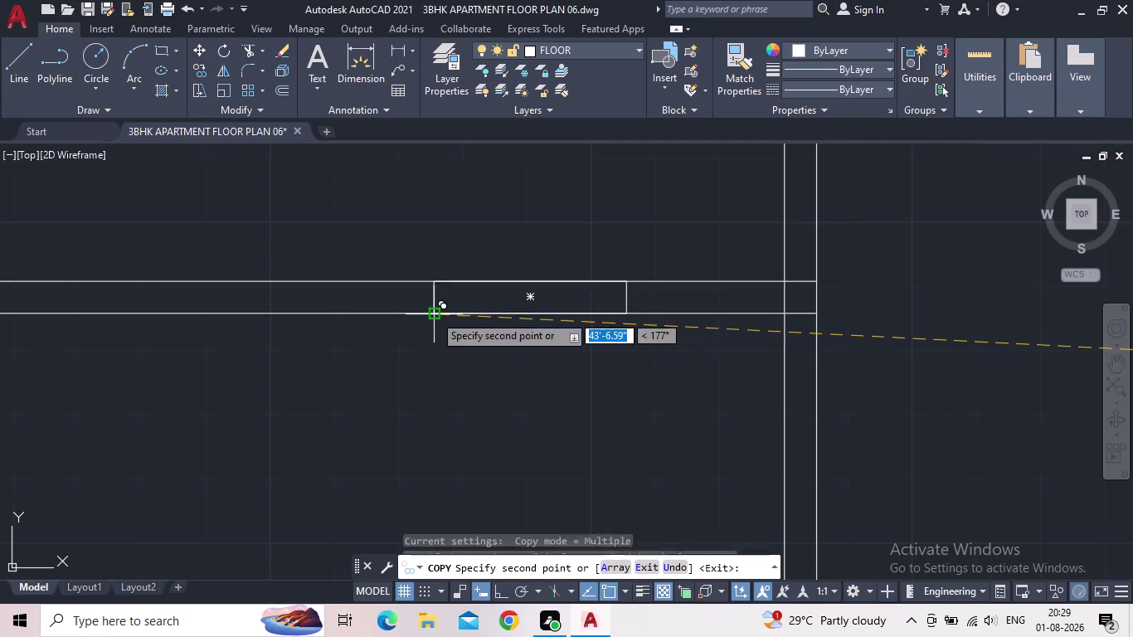
scroll(down, 3)
scroll(down, 3)
middle_drag(810, 375, 758, 425)
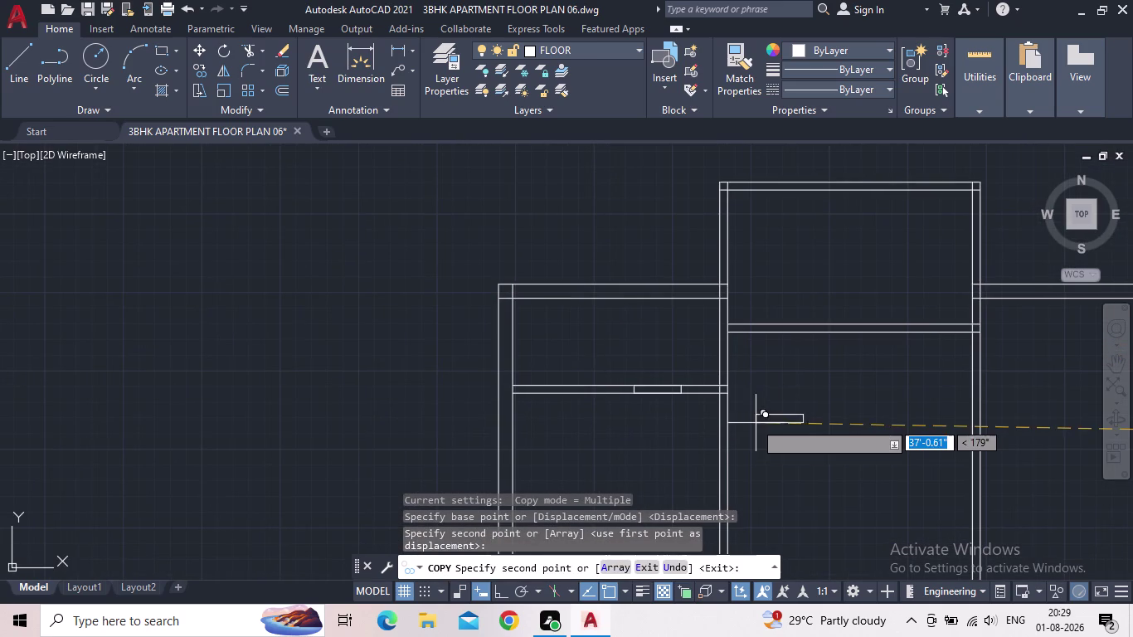
key(Escape)
Trim the wall lines crossing the first window opening with a fence.
key(t)
key(r)
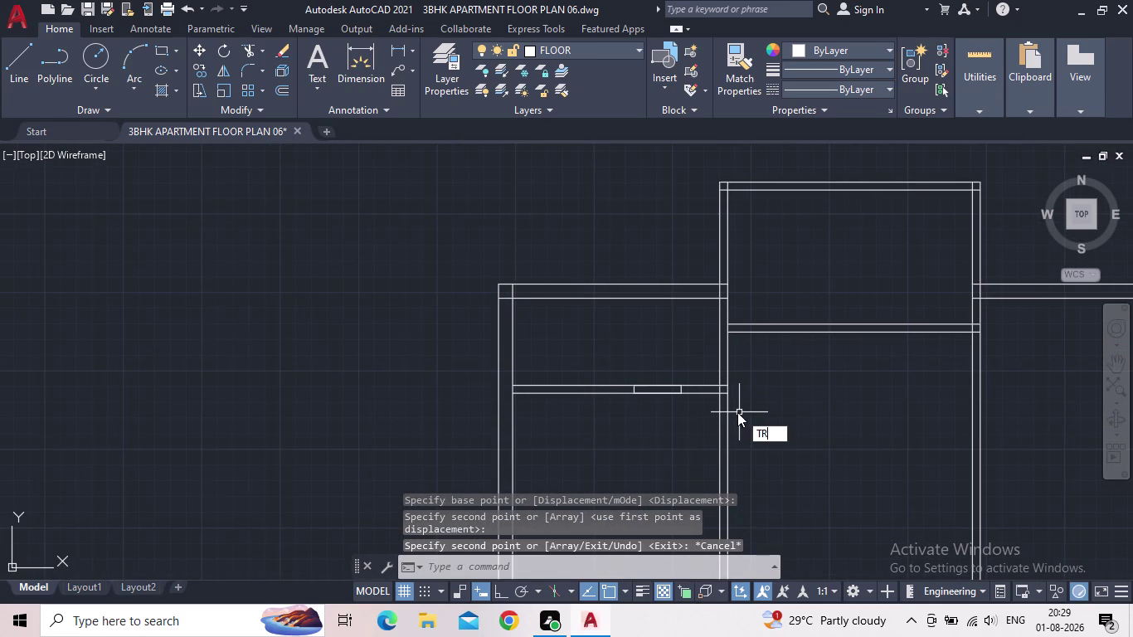
key(space)
click(659, 403)
click(654, 366)
Trim the right room's wall opening with a second fence, then select its window rectangle.
scroll(down, 3)
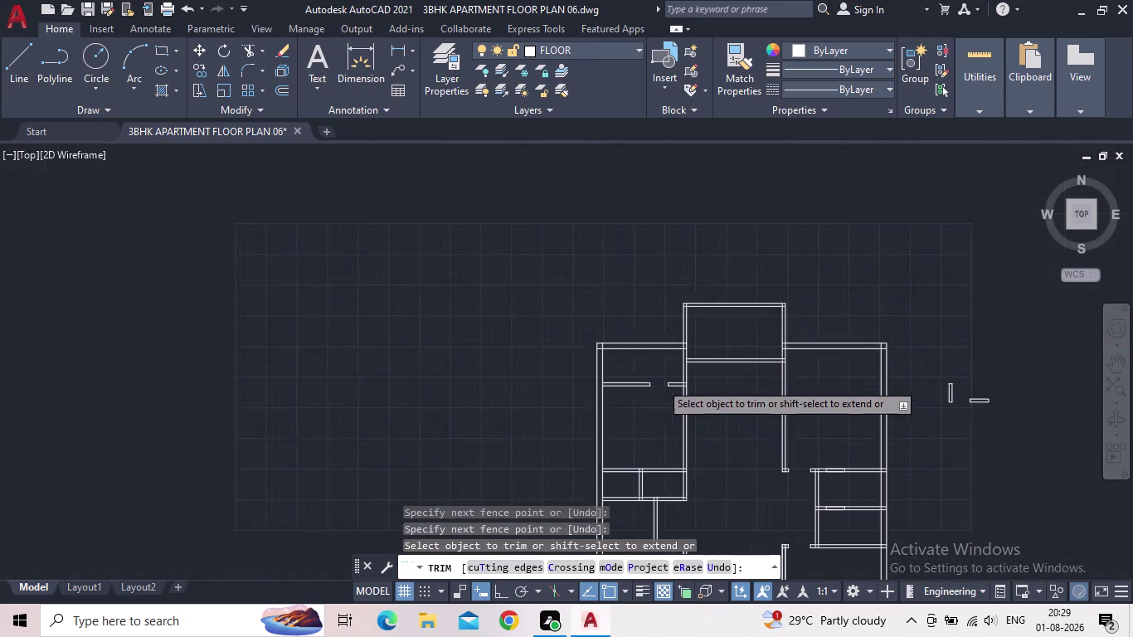
middle_drag(660, 400, 599, 387)
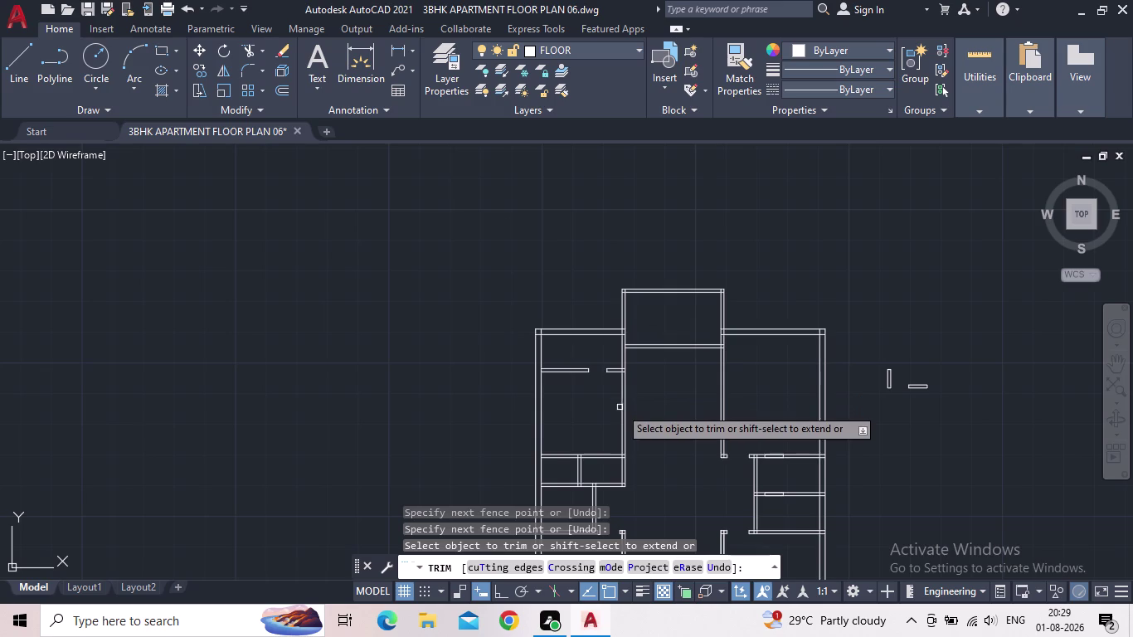
middle_drag(669, 454, 616, 372)
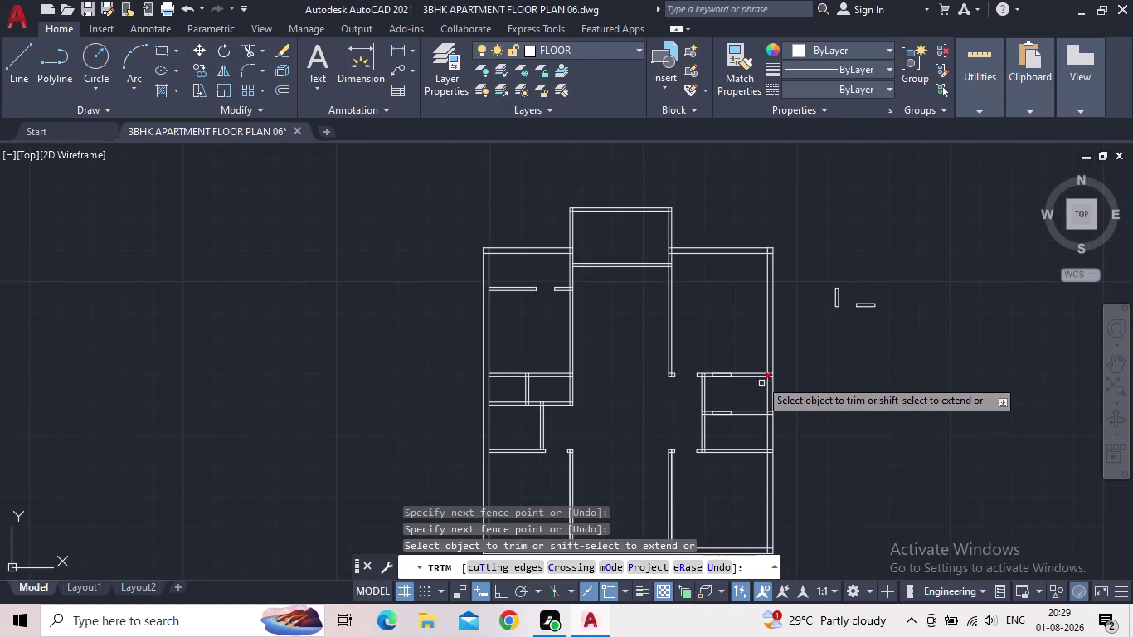
scroll(up, 3)
click(733, 375)
click(732, 309)
scroll(down, 3)
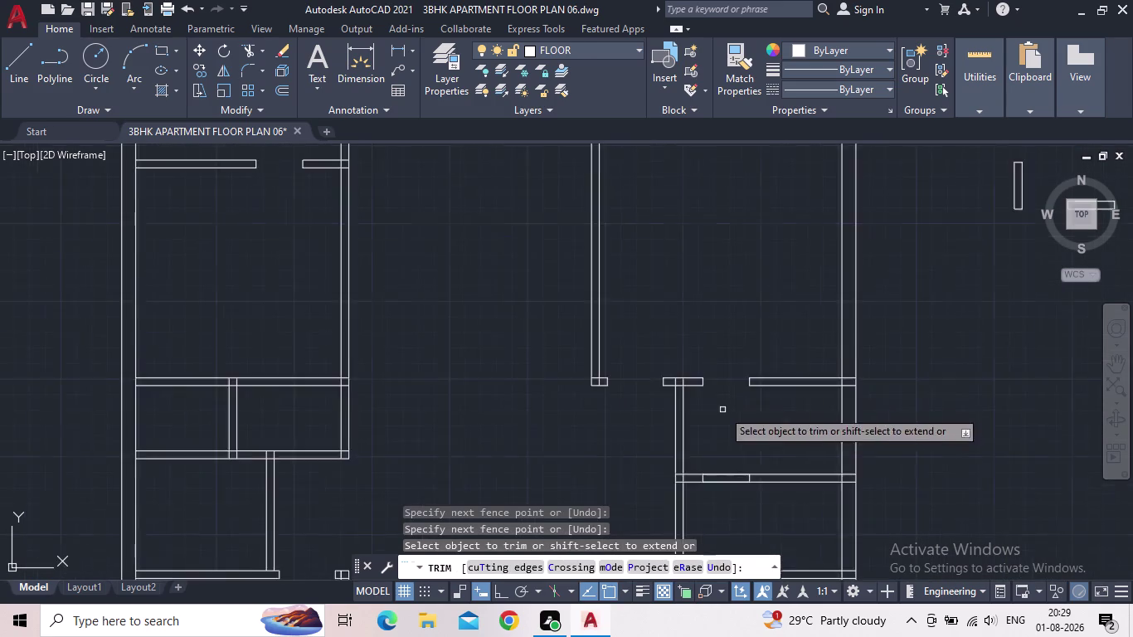
middle_drag(723, 410, 722, 296)
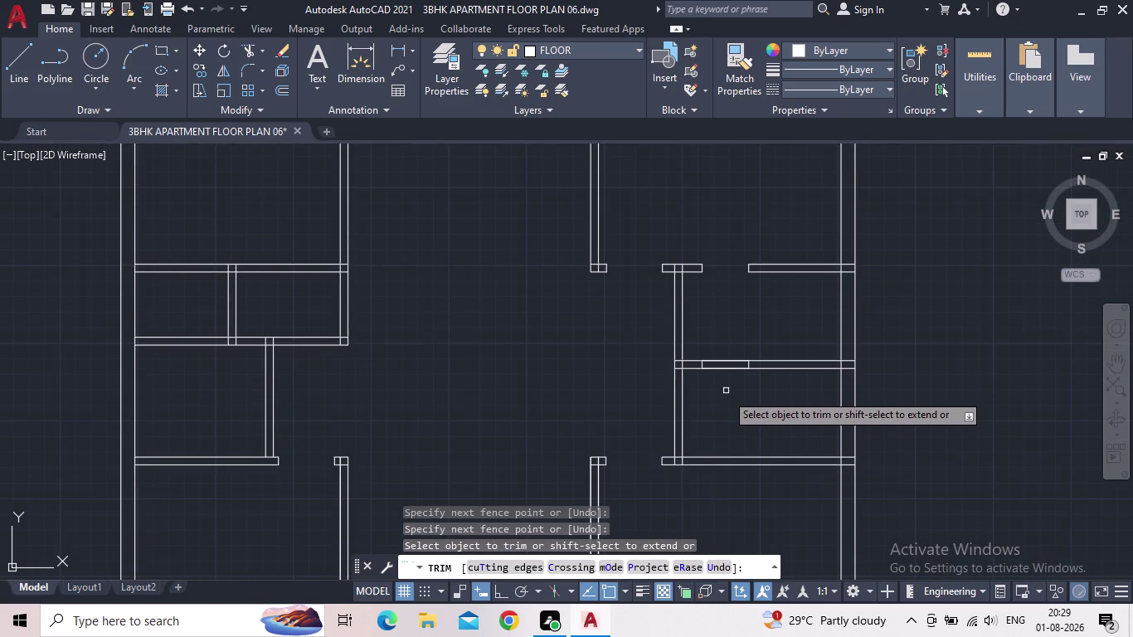
key(Escape)
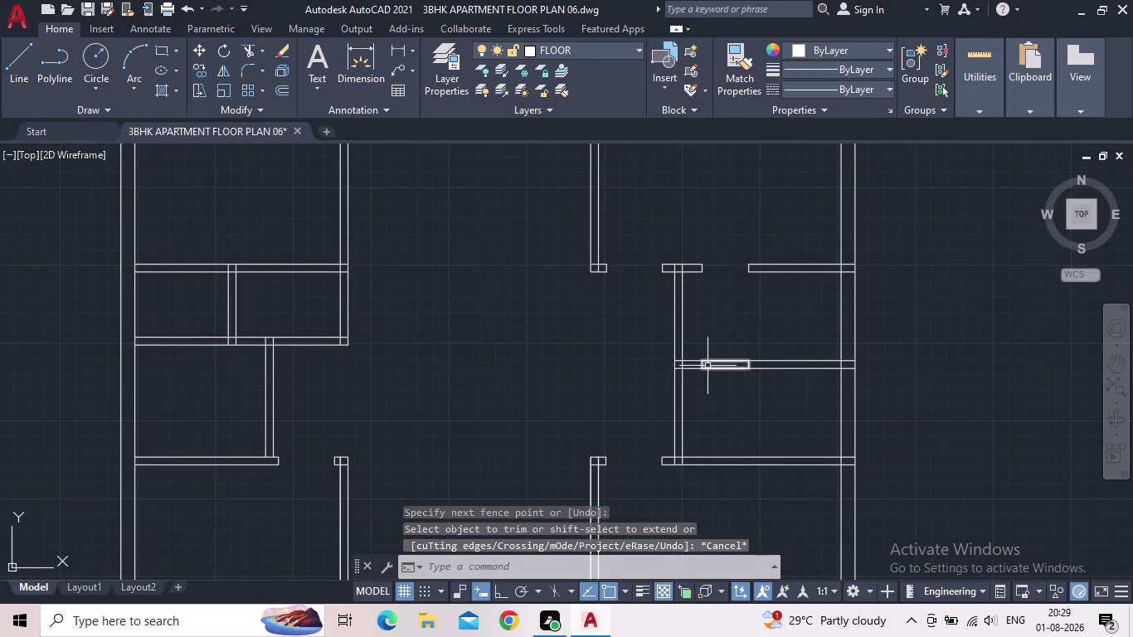
click(703, 364)
scroll(up, 3)
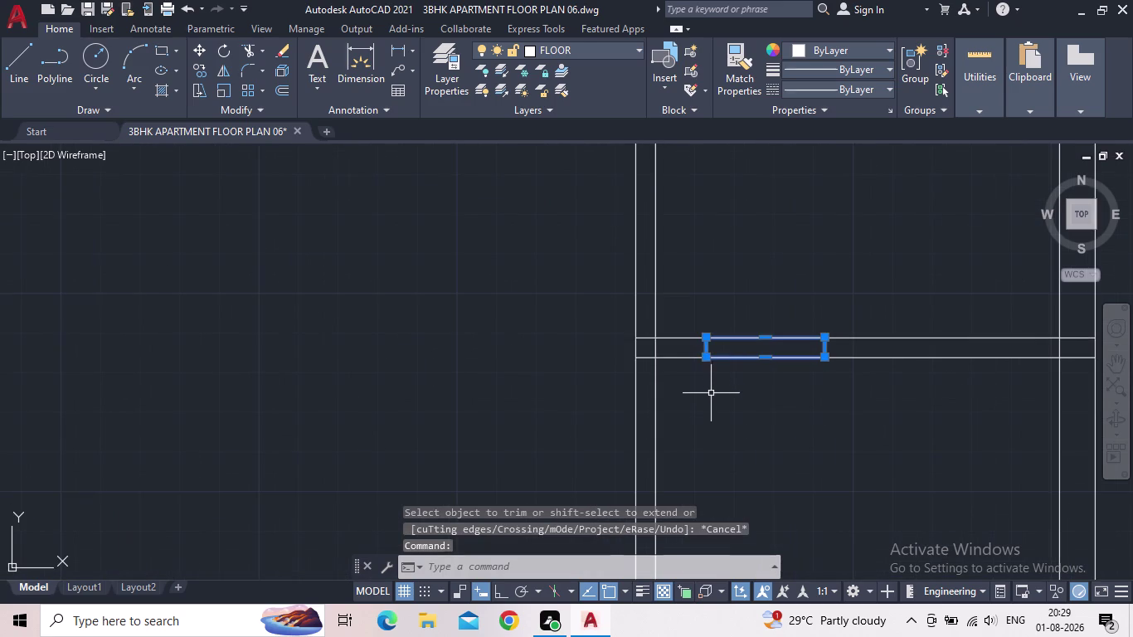
Copy the selected window rectangle into the right room's lower wall opening with Perpendicular snap.
key(c)
key(o)
key(Return)
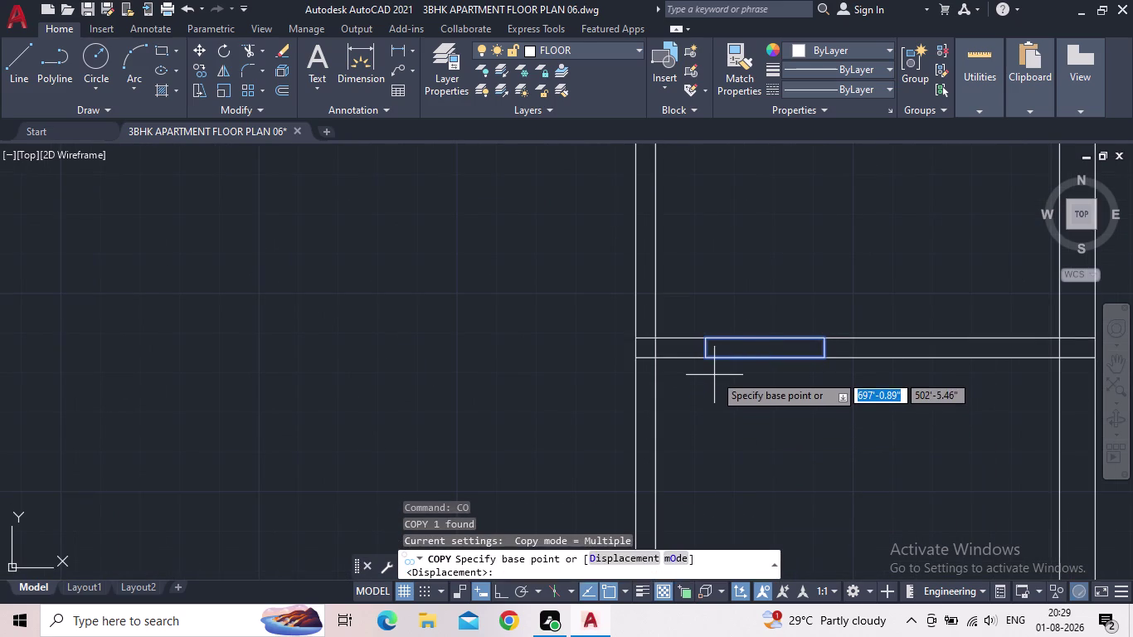
drag(707, 359, 712, 371)
middle_drag(712, 436, 730, 358)
scroll(down, 3)
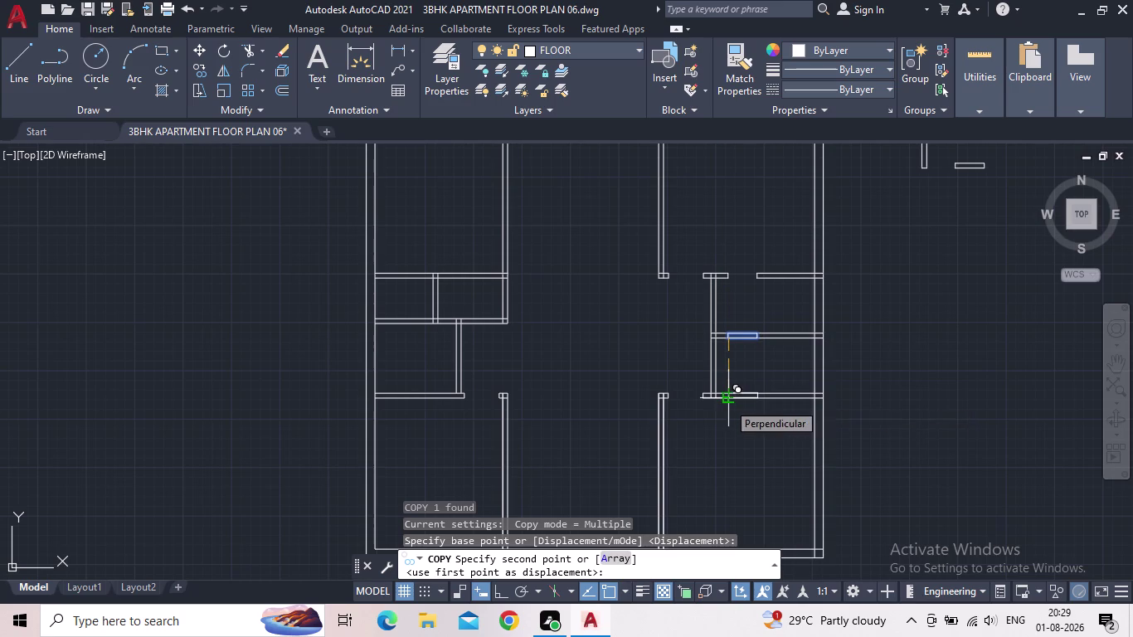
scroll(up, 3)
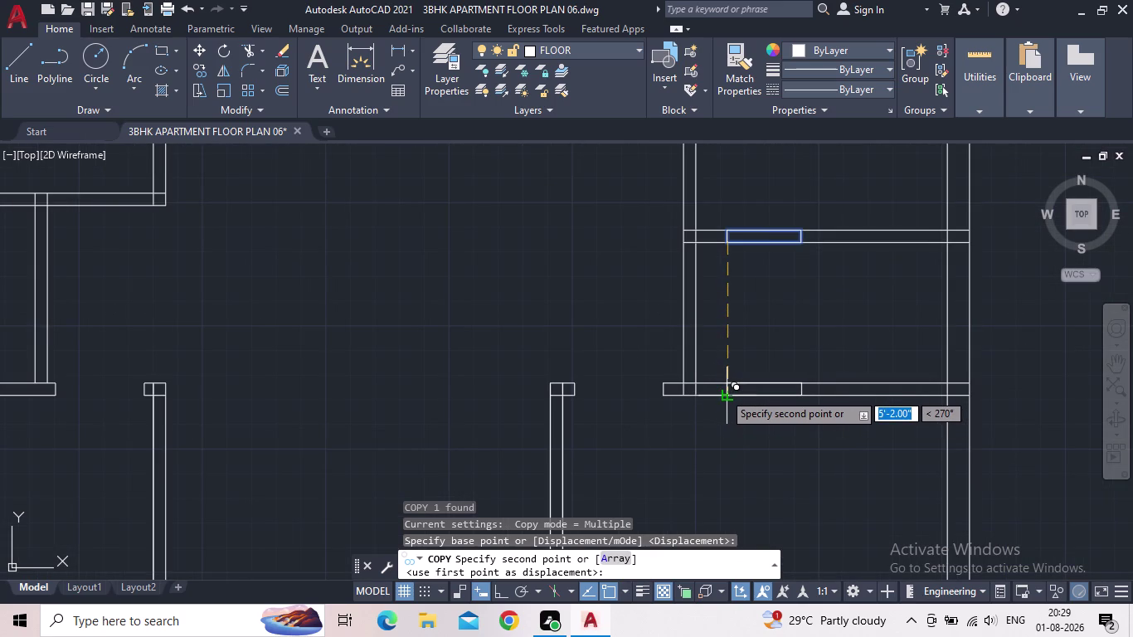
click(723, 393)
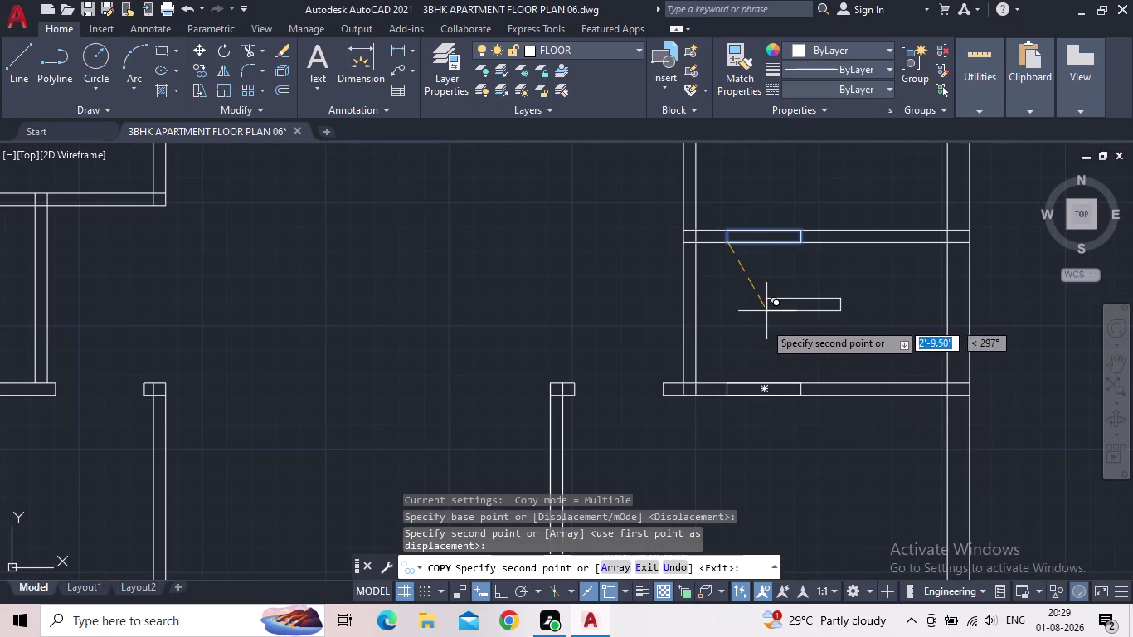
key(Escape)
scroll(down, 3)
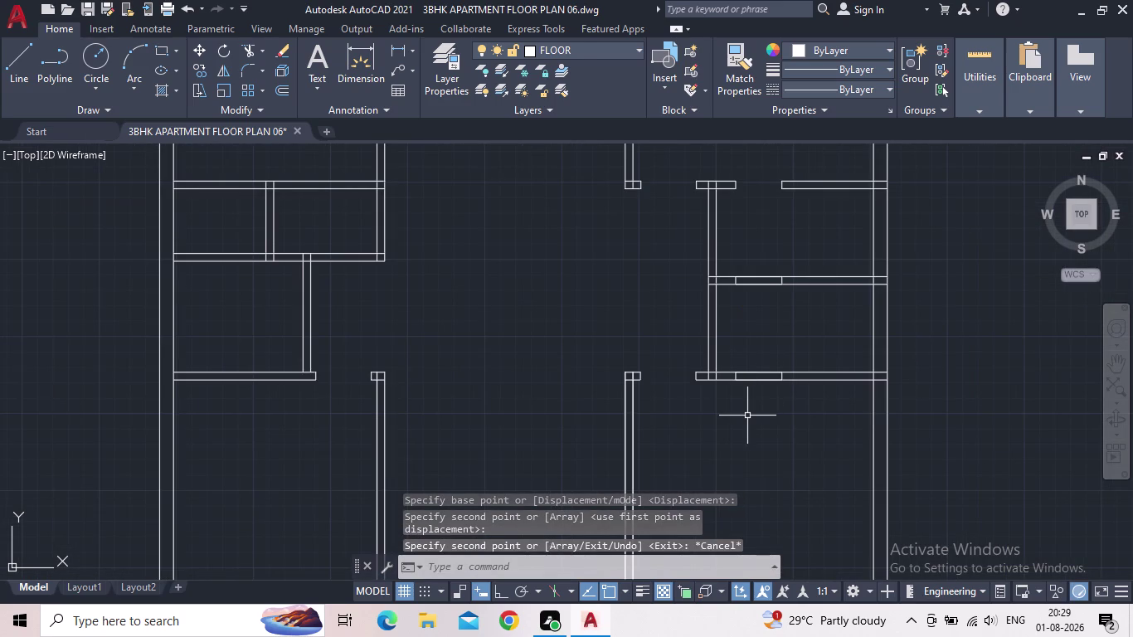
middle_drag(747, 417, 744, 451)
scroll(up, 3)
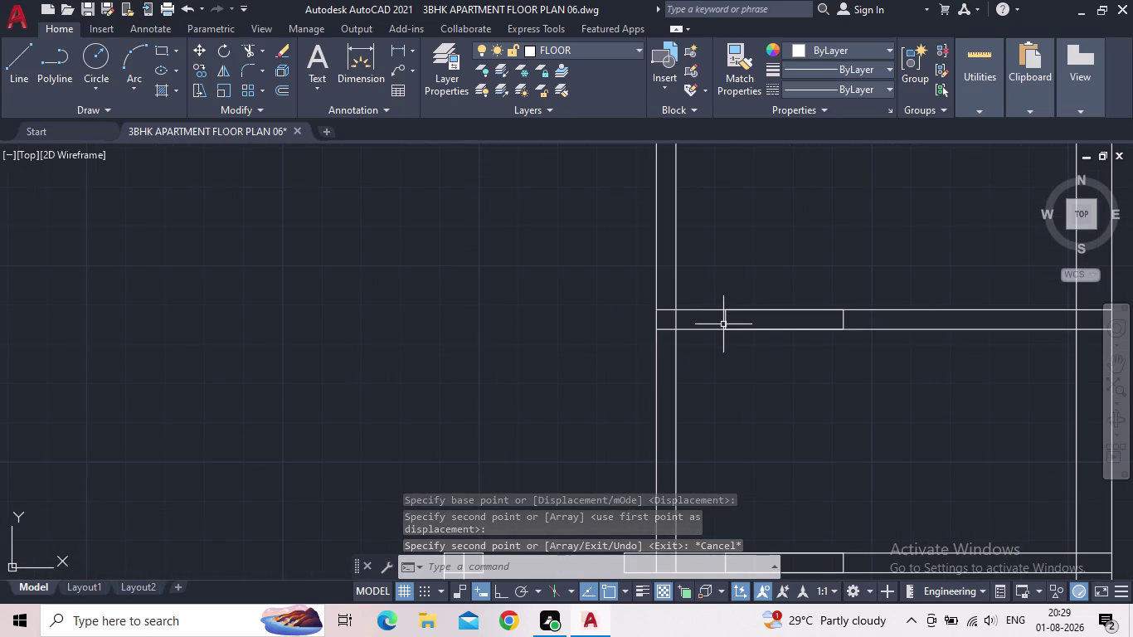
Delete the stray rectangle copy from the wall.
click(727, 321)
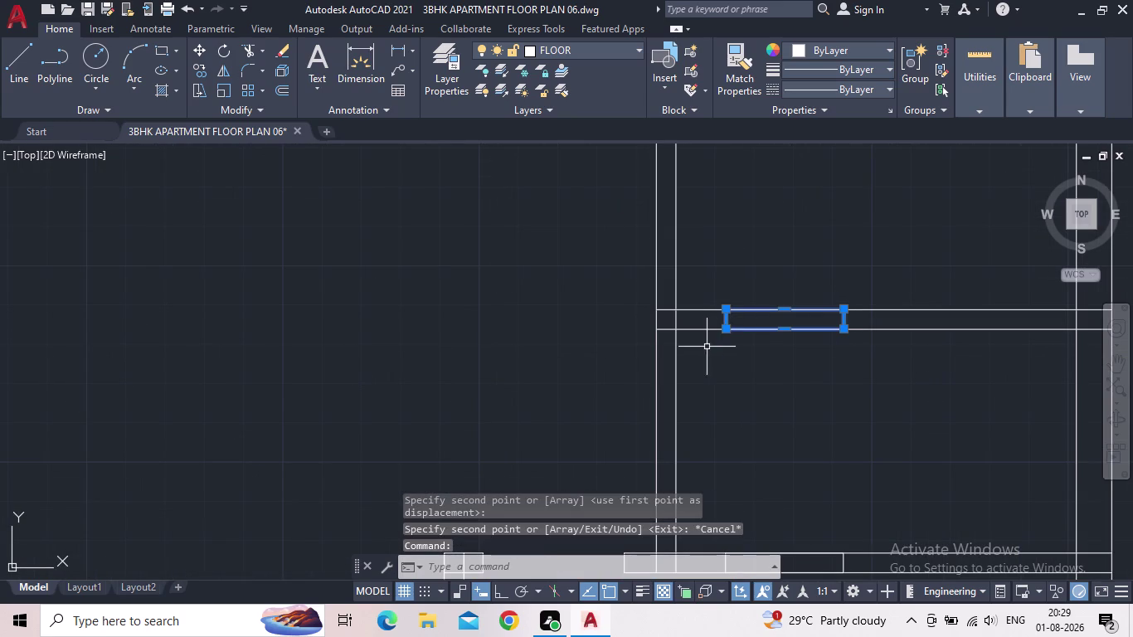
key(Delete)
scroll(down, 3)
middle_drag(736, 365, 749, 328)
Trim the right room's lower wall opening clean with a TR fence.
text(RE)
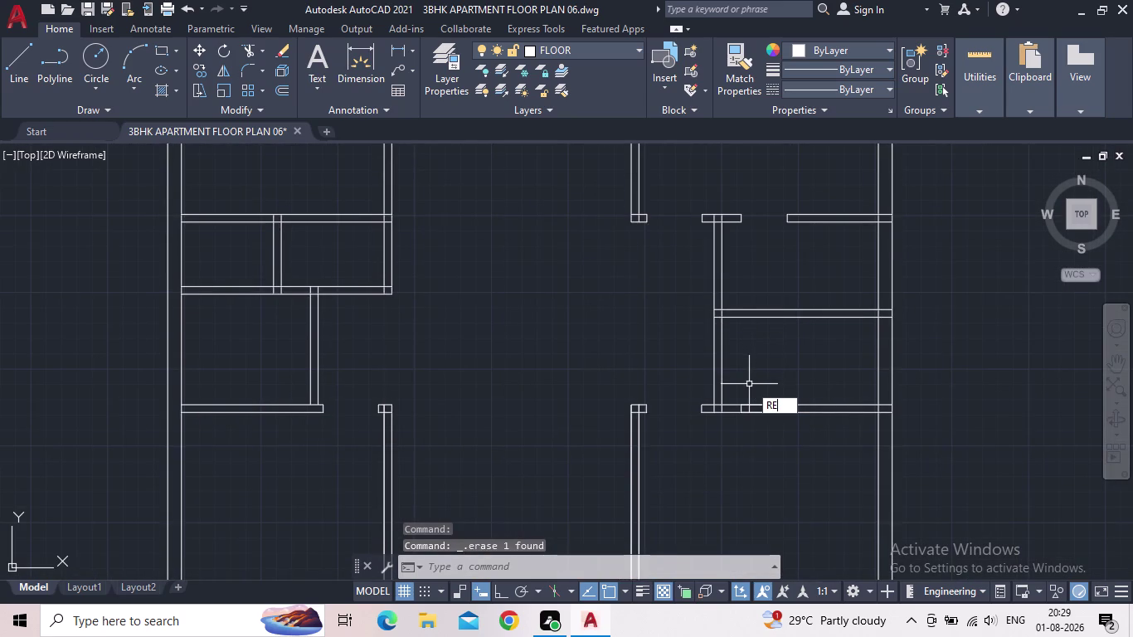
key(BackSpace)
key(BackSpace)
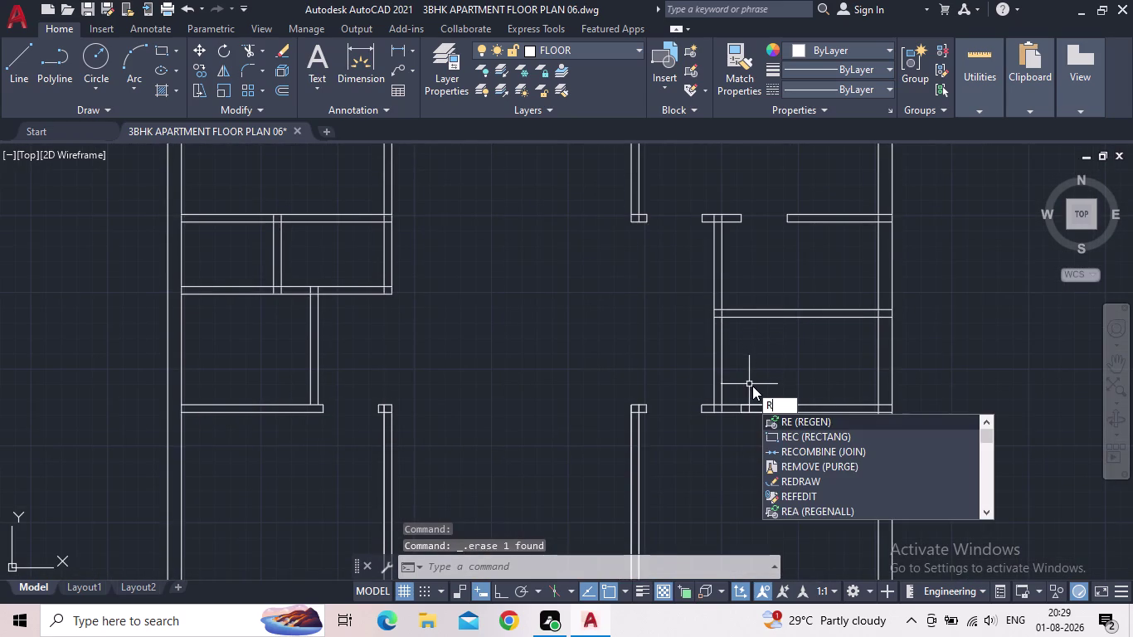
text(TR)
key(Return)
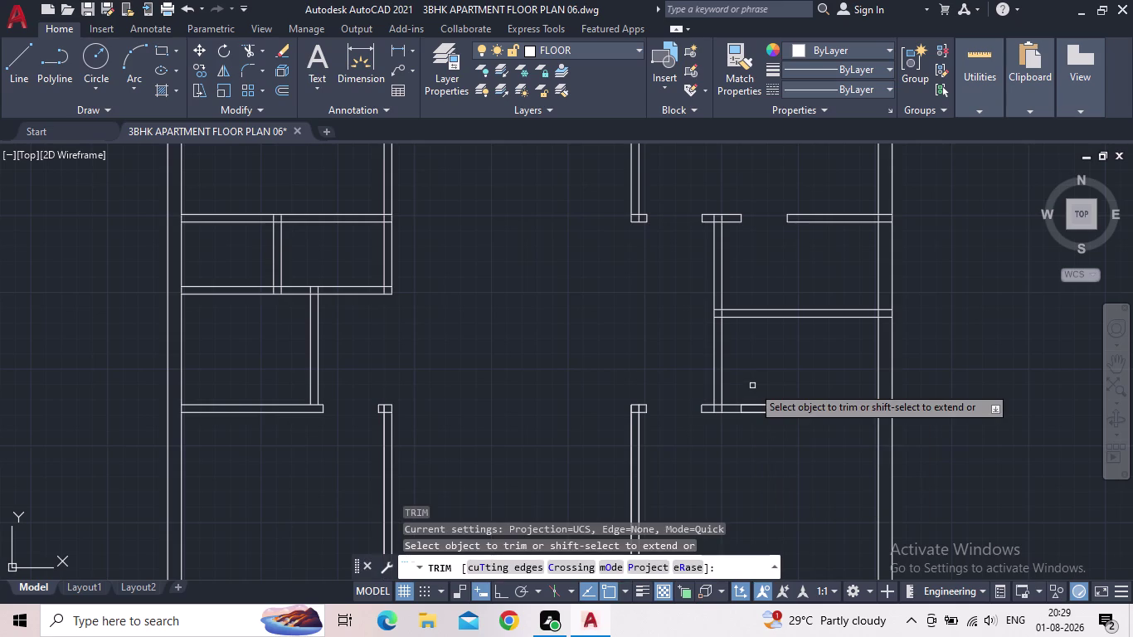
click(760, 420)
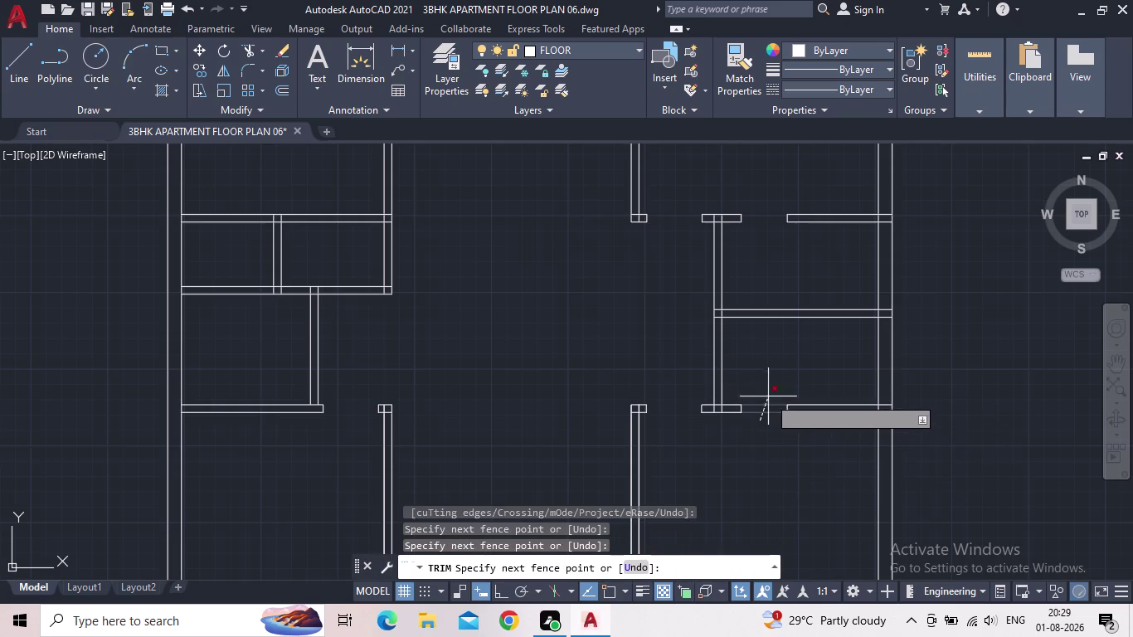
click(770, 395)
key(Escape)
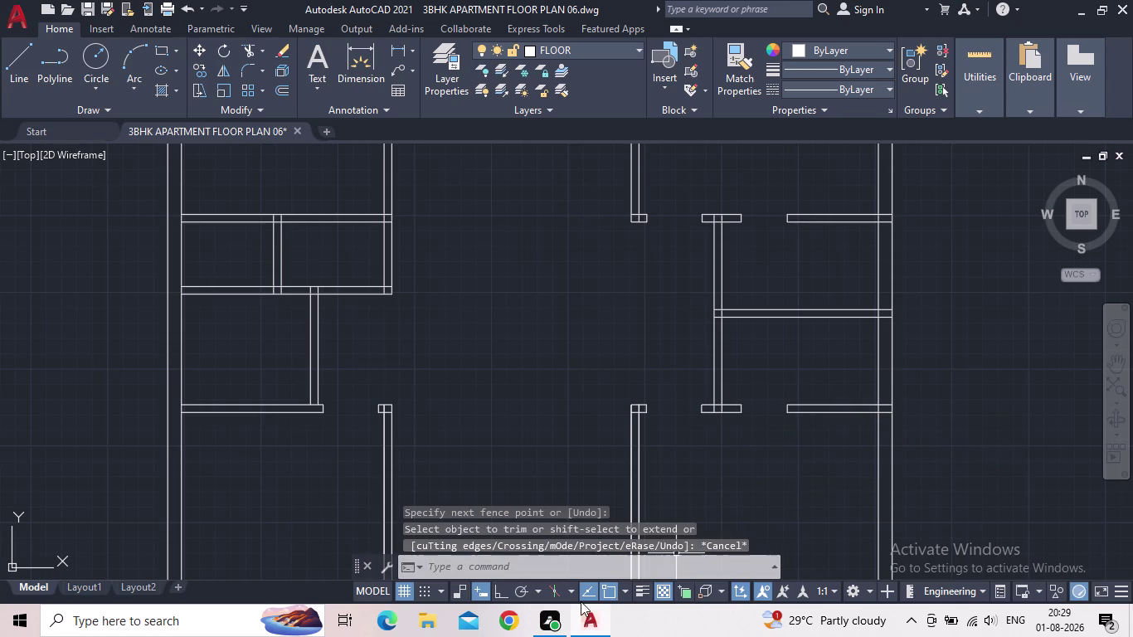